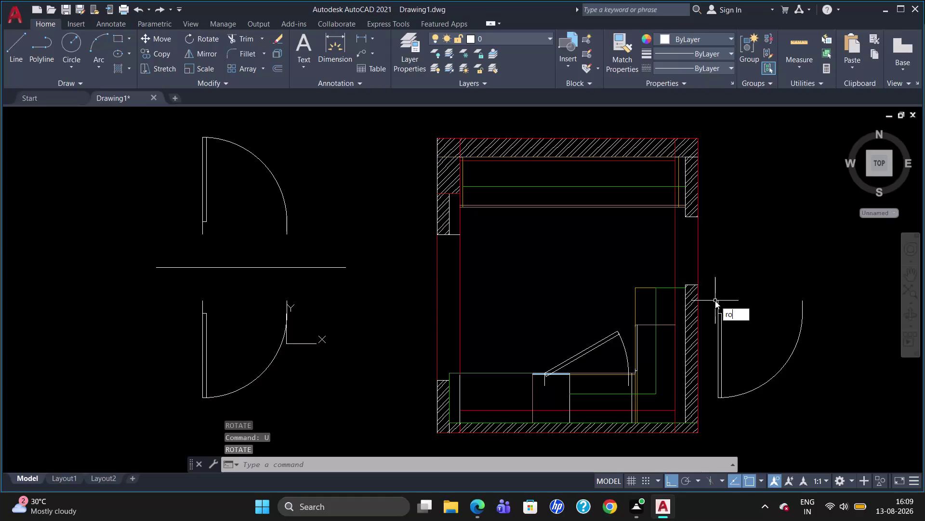
Rotate the door right of the room 90° about its hinge.
key(Return)
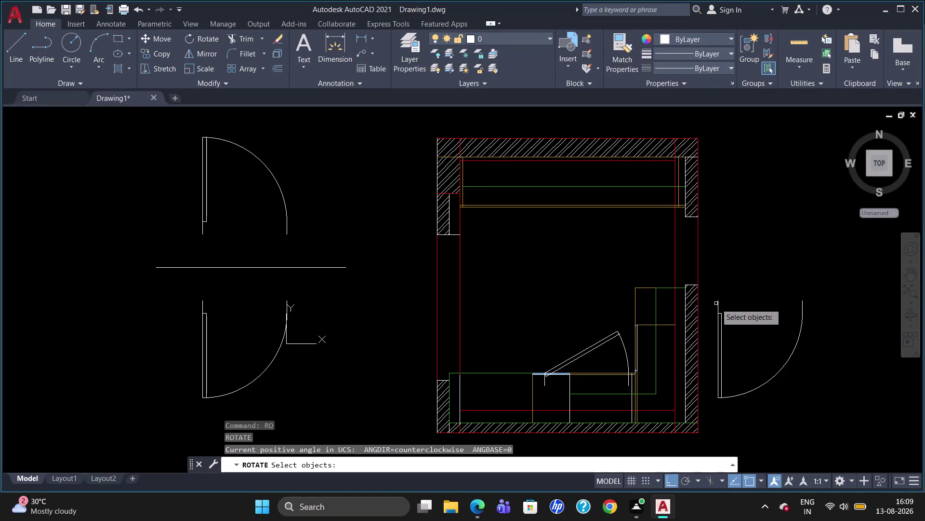
click(719, 310)
key(Return)
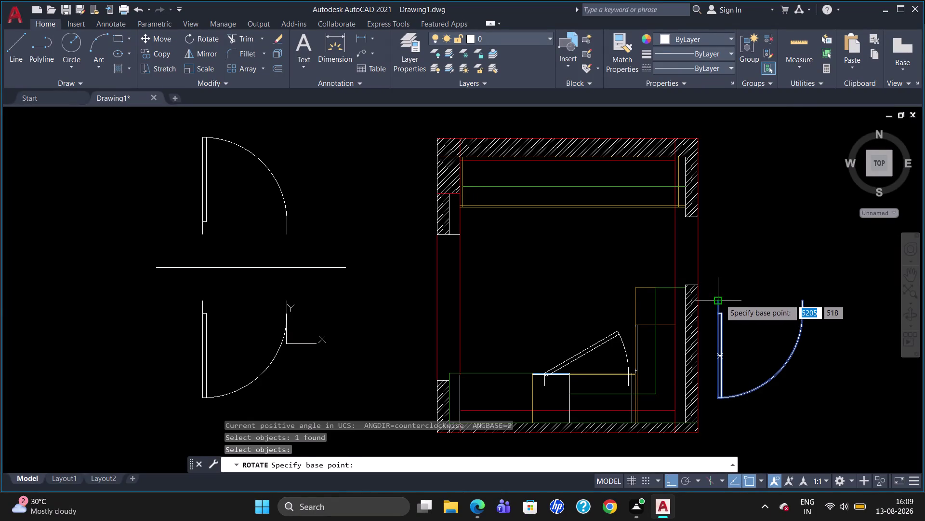
click(721, 298)
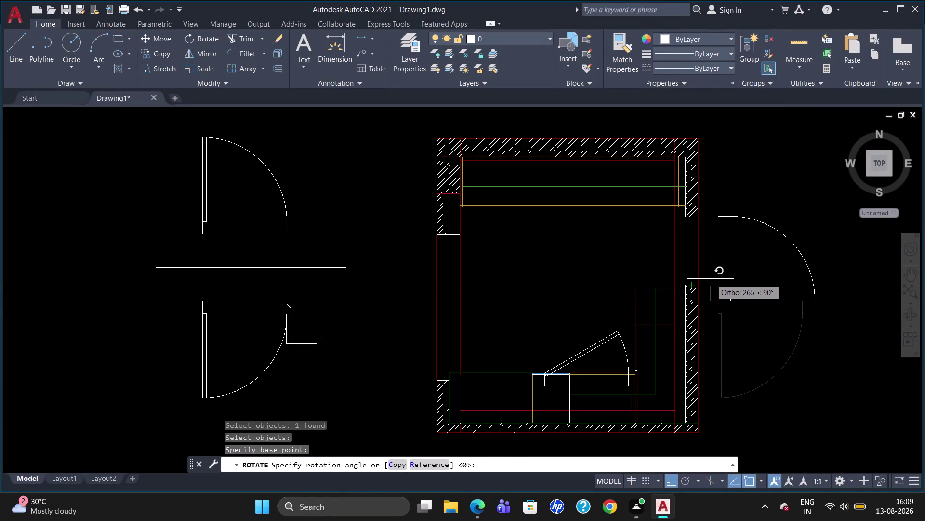
click(711, 279)
key(Escape)
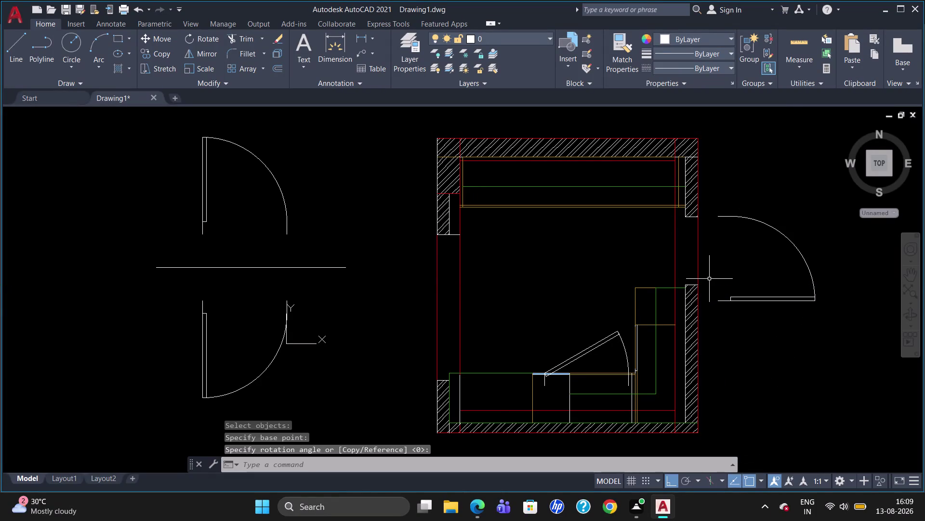
Move the rotated door from its hinge corner into the right wall opening.
key(m)
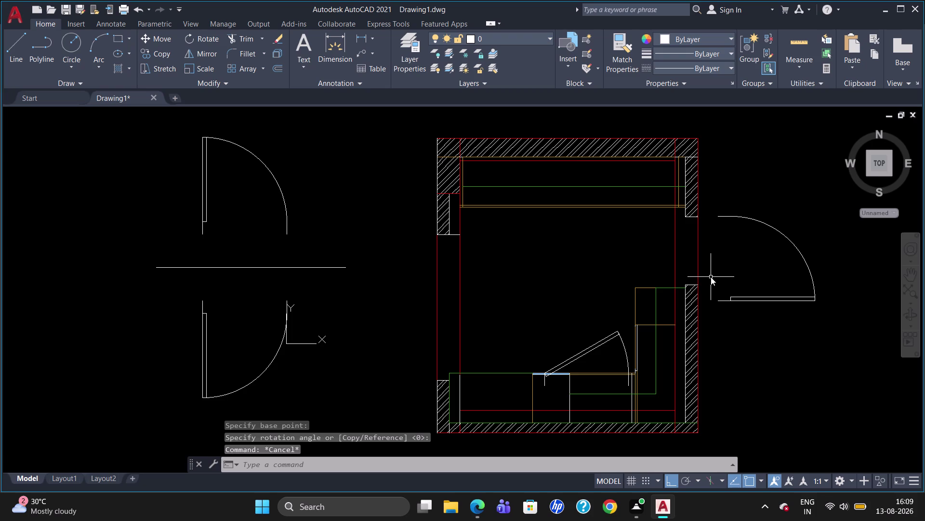
key(Return)
click(717, 216)
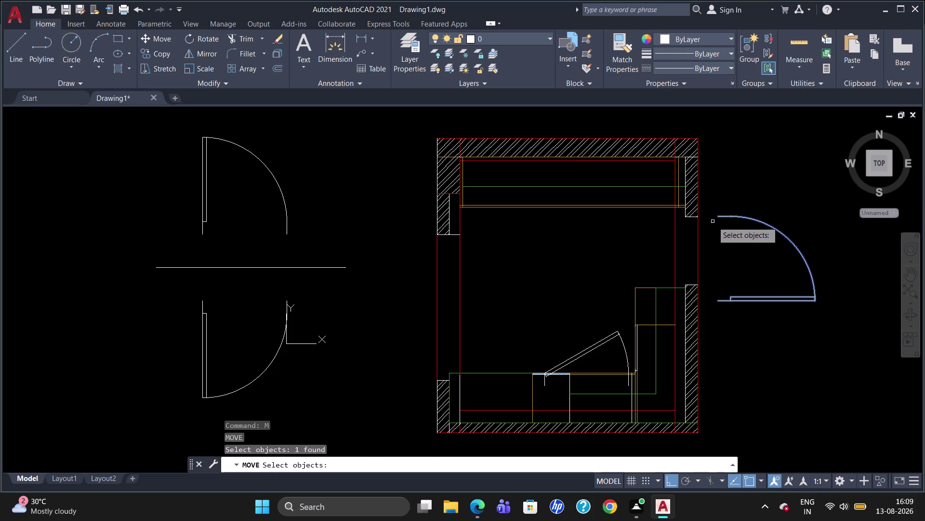
key(Return)
click(715, 217)
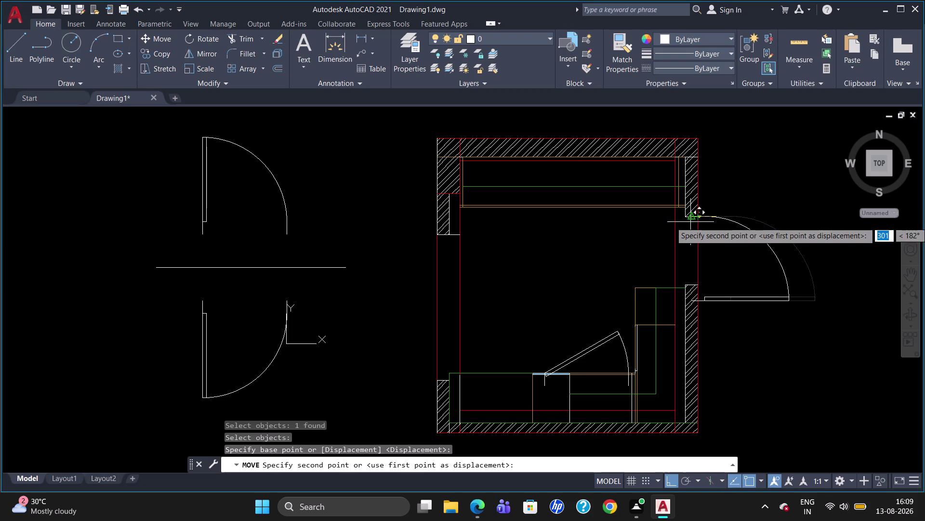
click(684, 219)
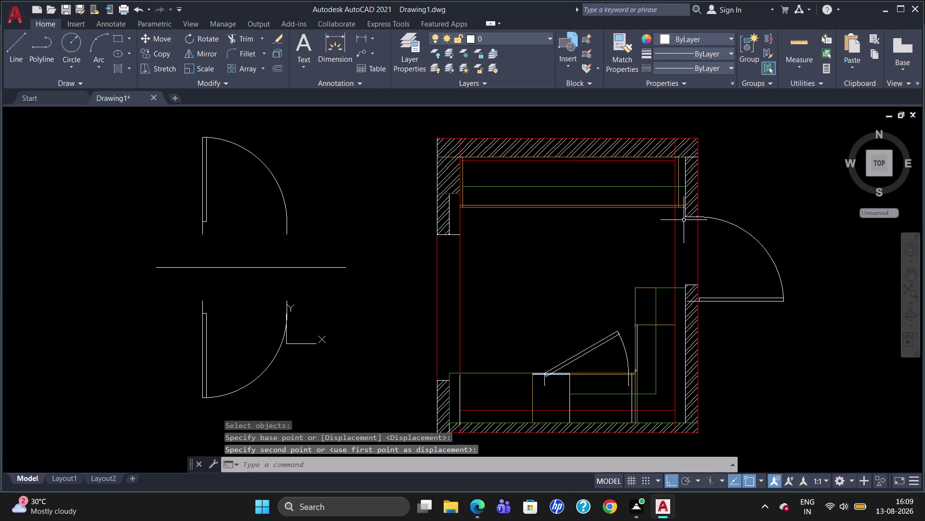
key(Escape)
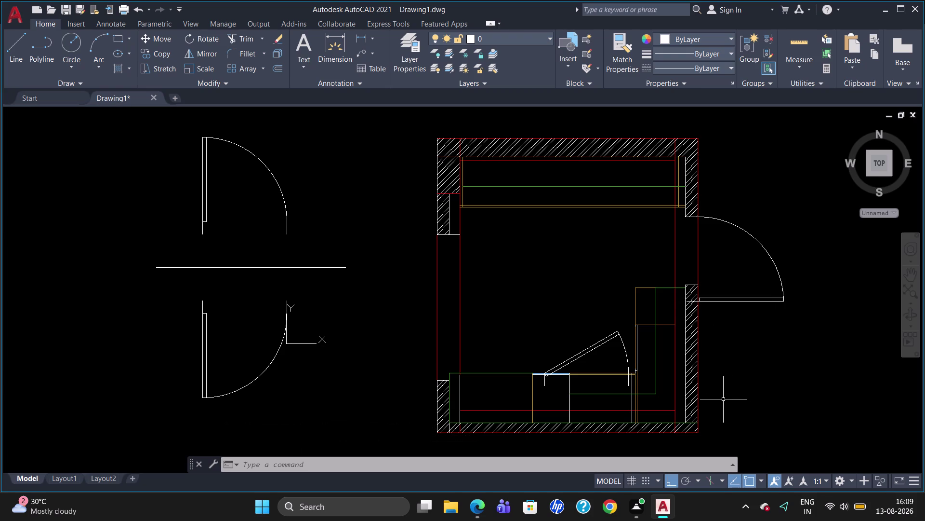
Cancel the mistyped '3' commands and toggle object snap in the status bar.
key(3)
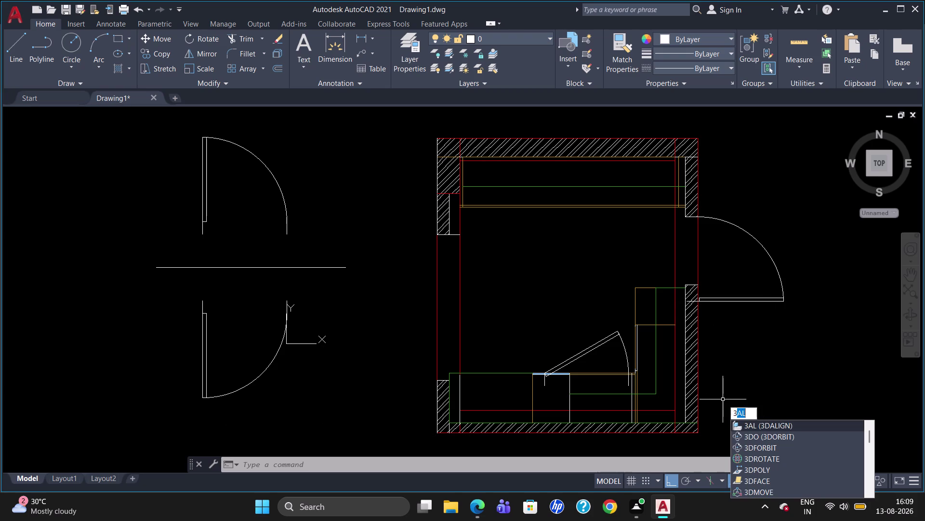
key(Escape)
key(3)
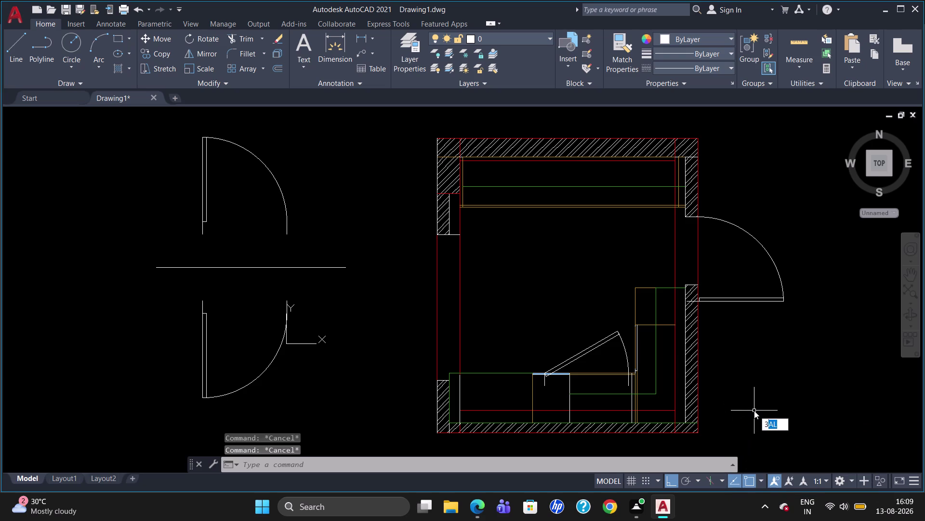
key(Escape)
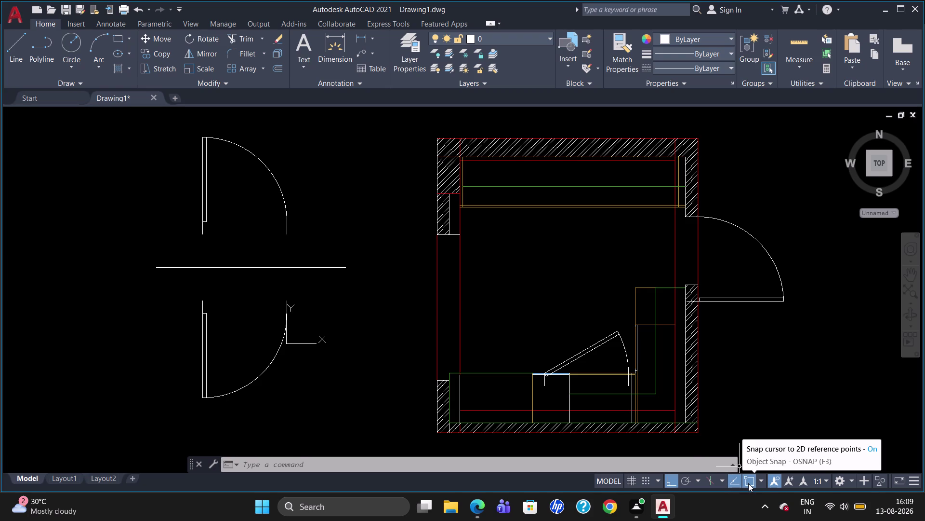
click(705, 300)
Grip-drag the door up and left so its edge meets the wall's inner edge.
drag(698, 301, 696, 290)
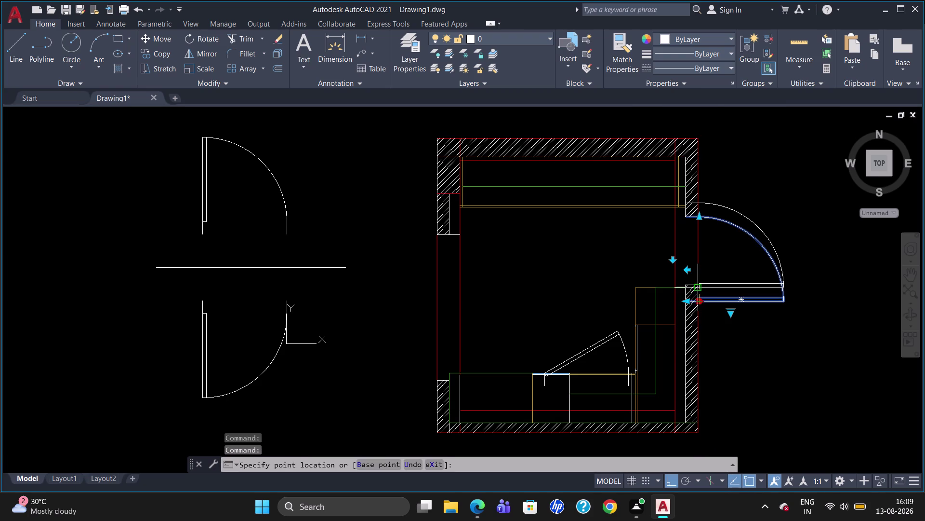
drag(696, 290, 687, 279)
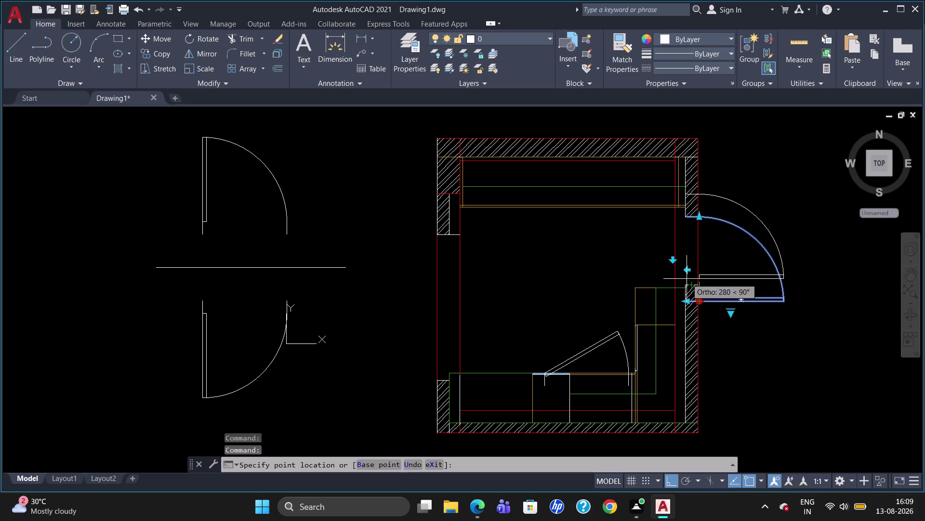
drag(687, 279, 683, 286)
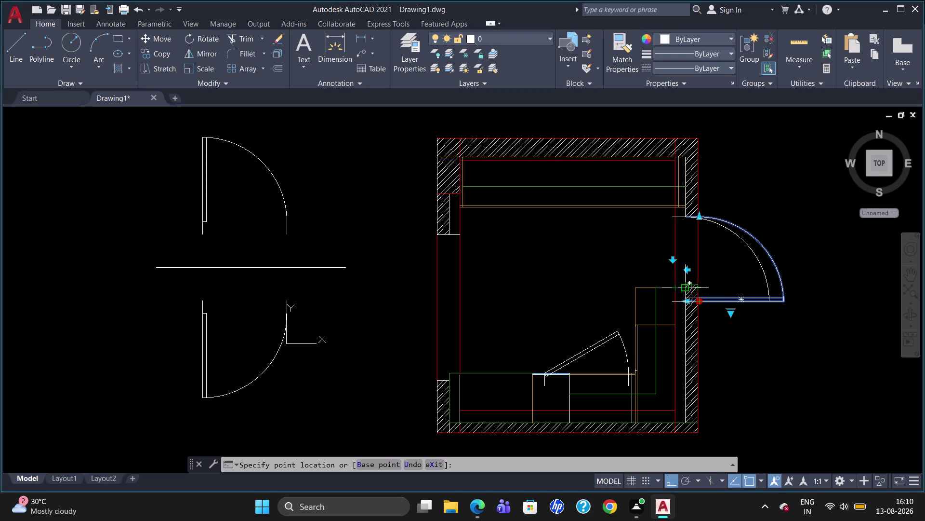
click(684, 282)
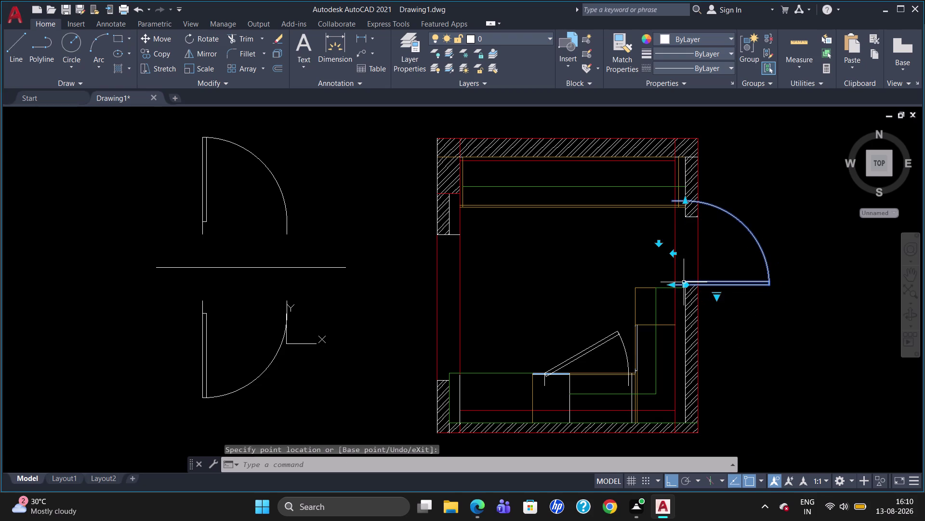
key(Escape)
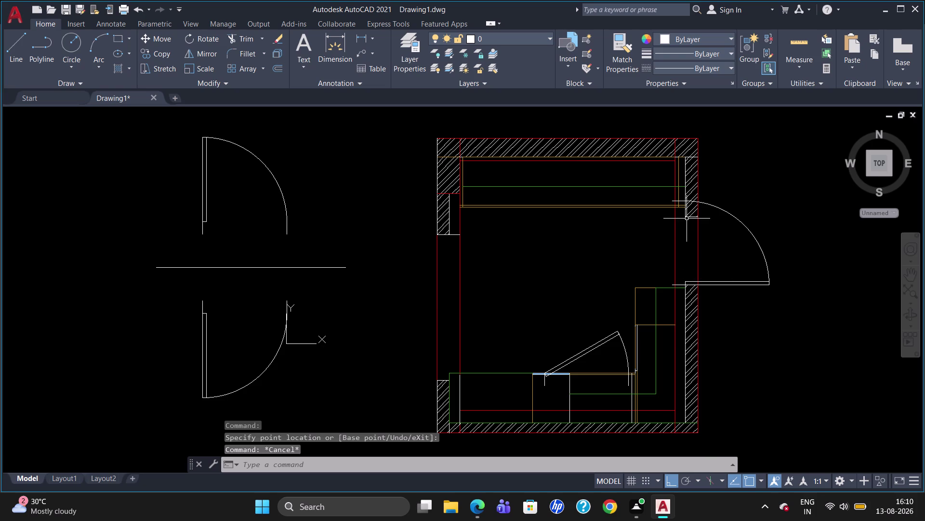
click(689, 200)
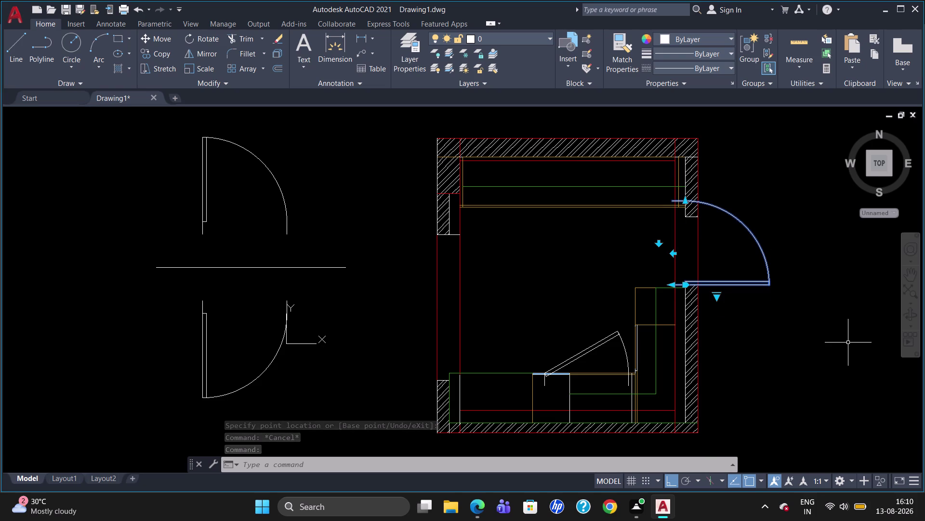
key(Escape)
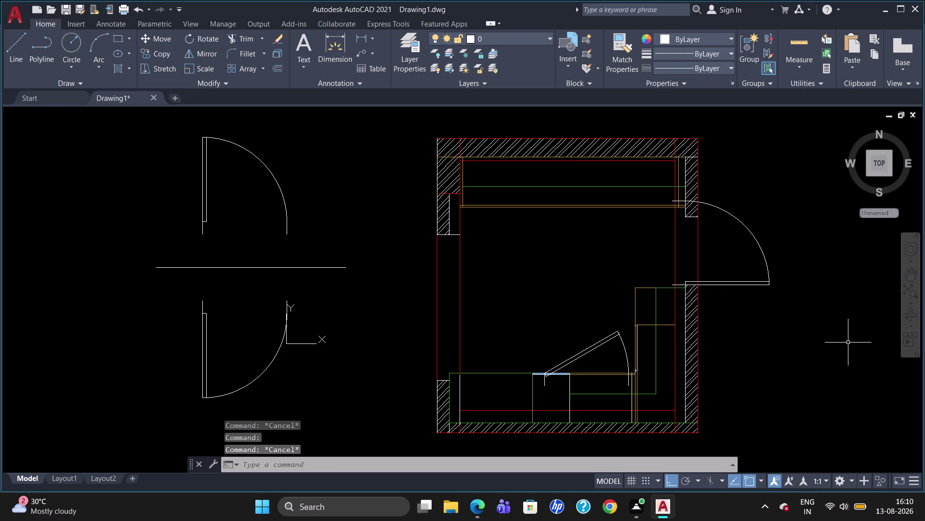
Move the right door back to the opening's lower edge.
key(m)
key(Return)
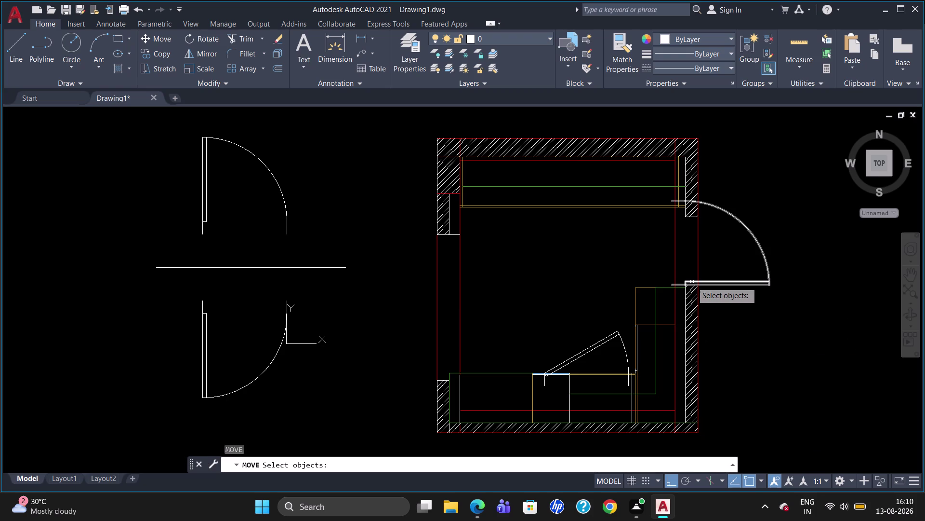
click(692, 281)
key(Return)
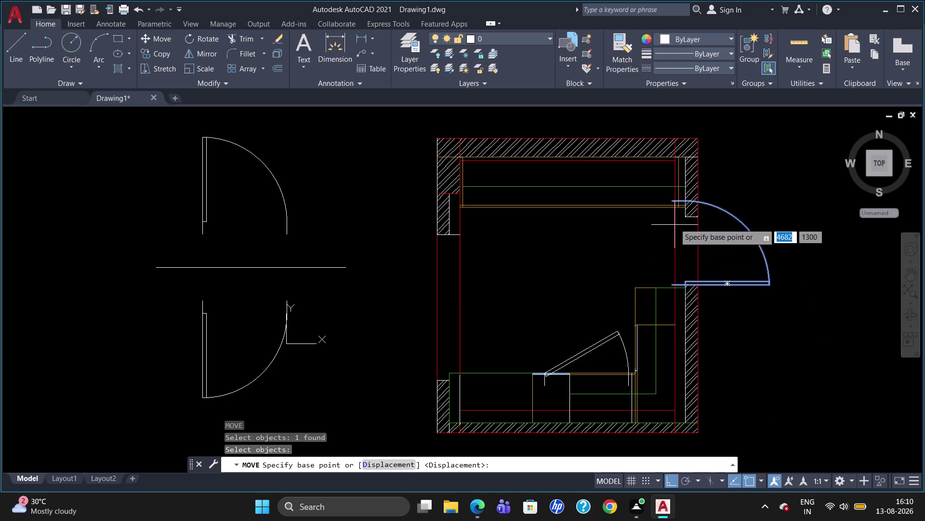
click(672, 203)
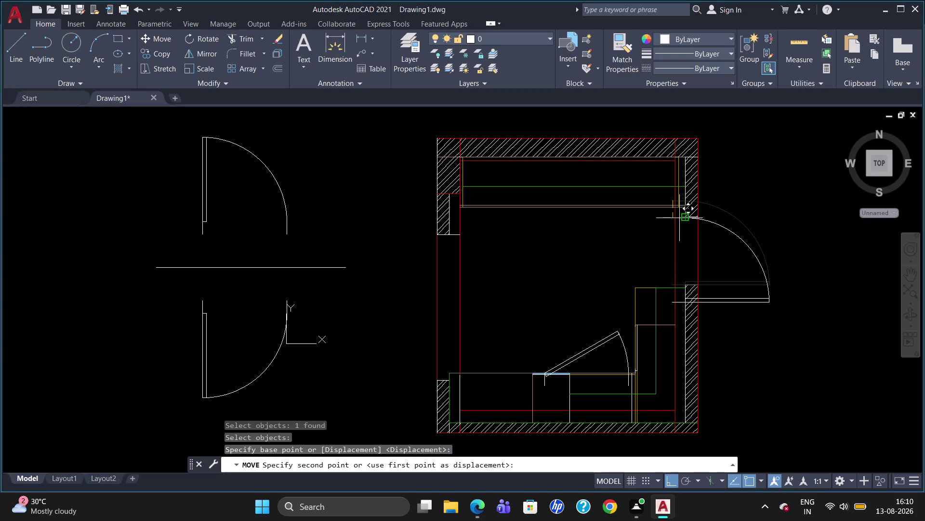
click(679, 218)
key(Escape)
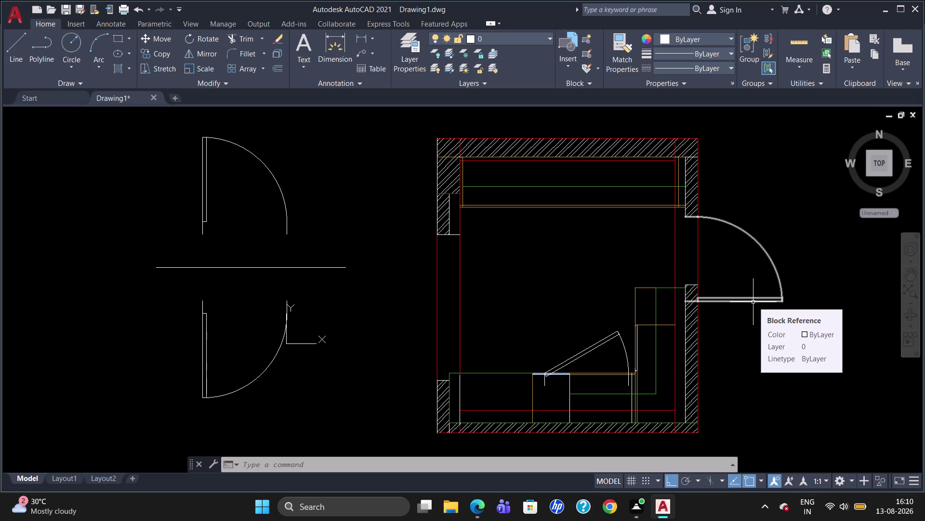
Scale the right door from its hinge by a factor of 820.
text(sc)
key(Return)
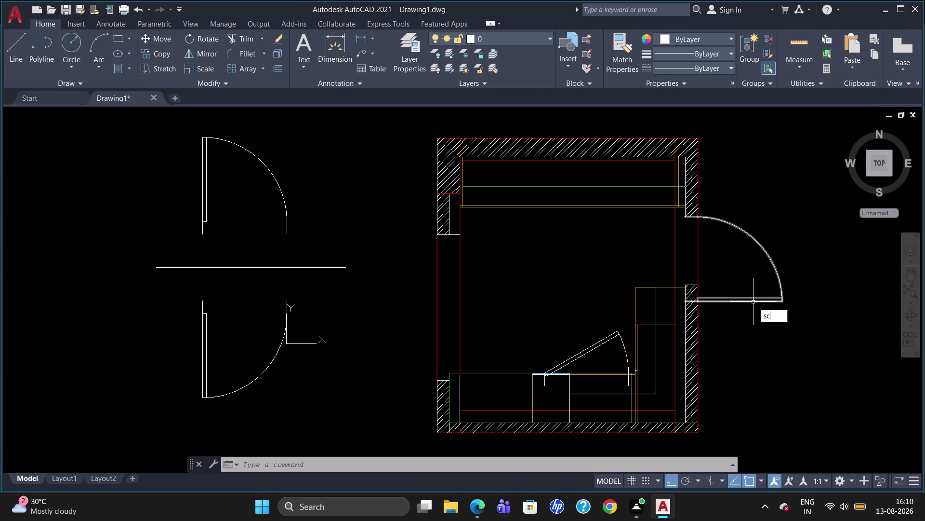
click(752, 300)
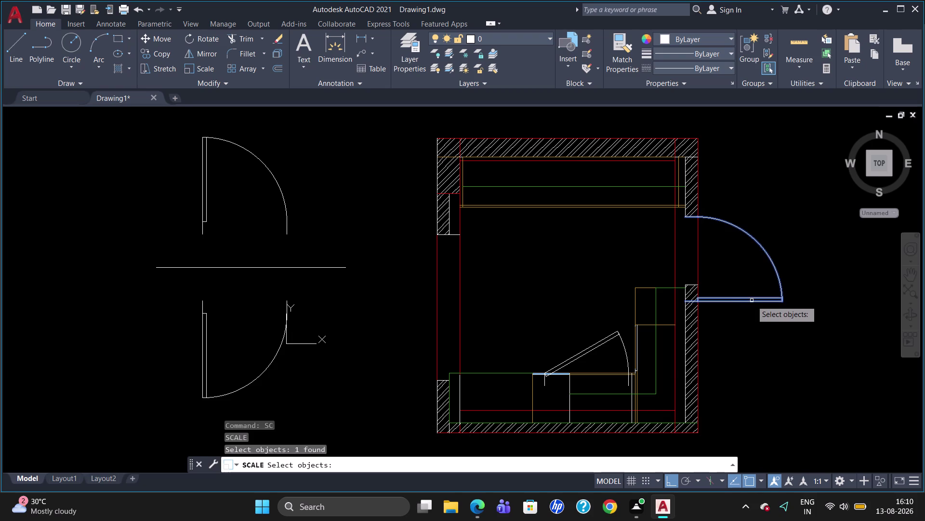
key(Return)
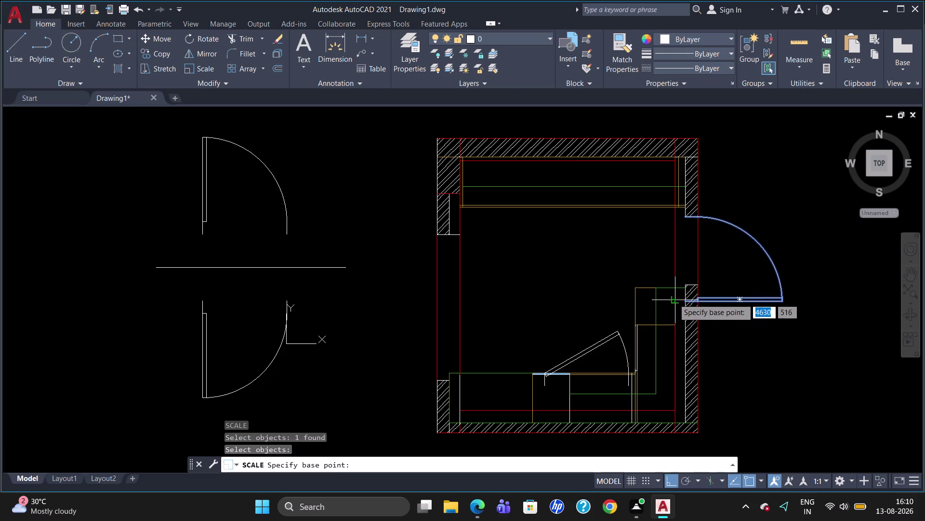
click(685, 301)
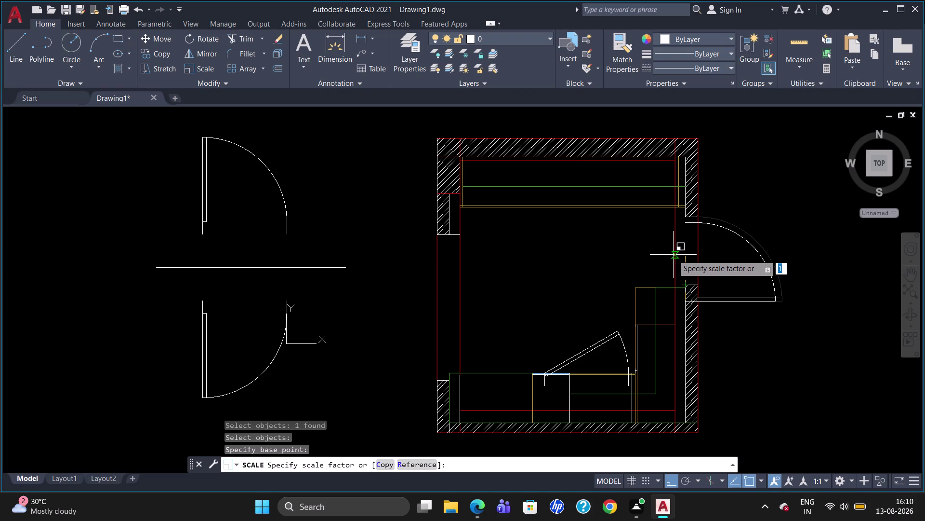
text(83)
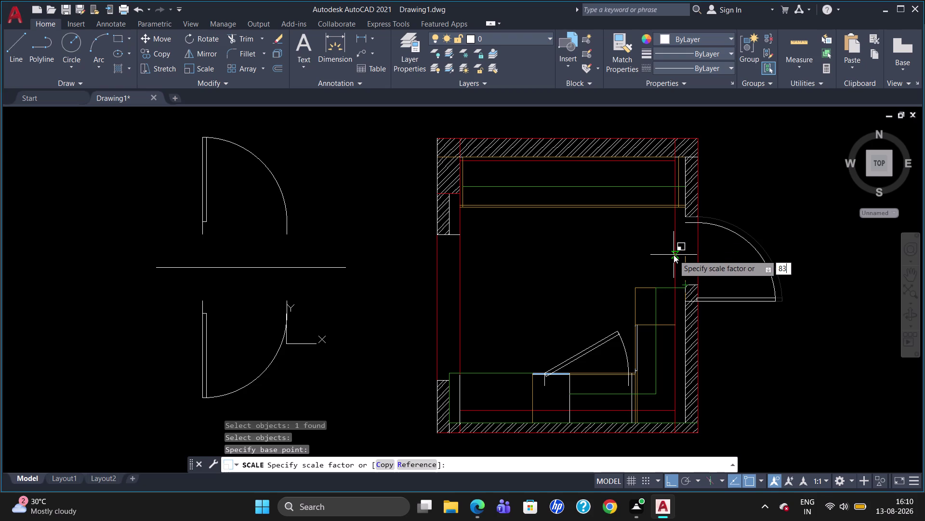
key(BackSpace)
text(20)
key(Return)
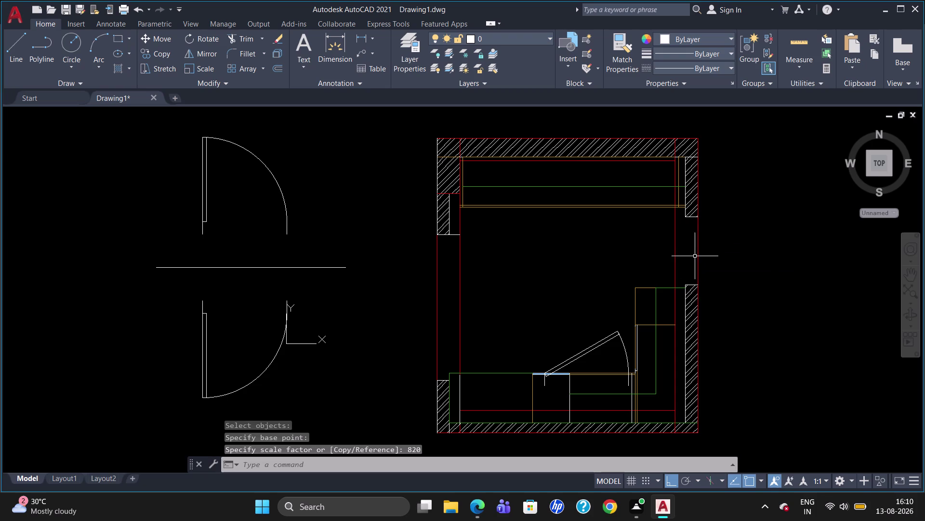
scroll(down, 3)
scroll(up, 3)
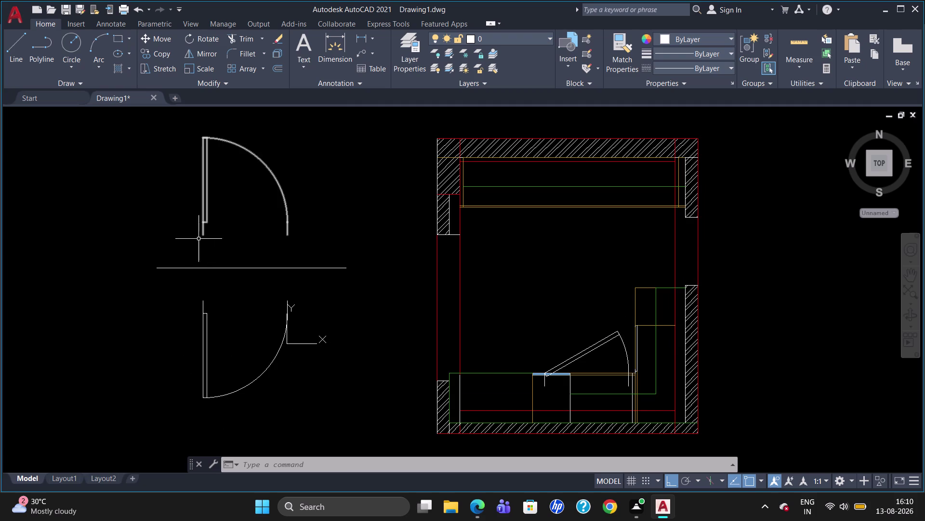
Copy the lower door block to a spot right of the room.
click(204, 327)
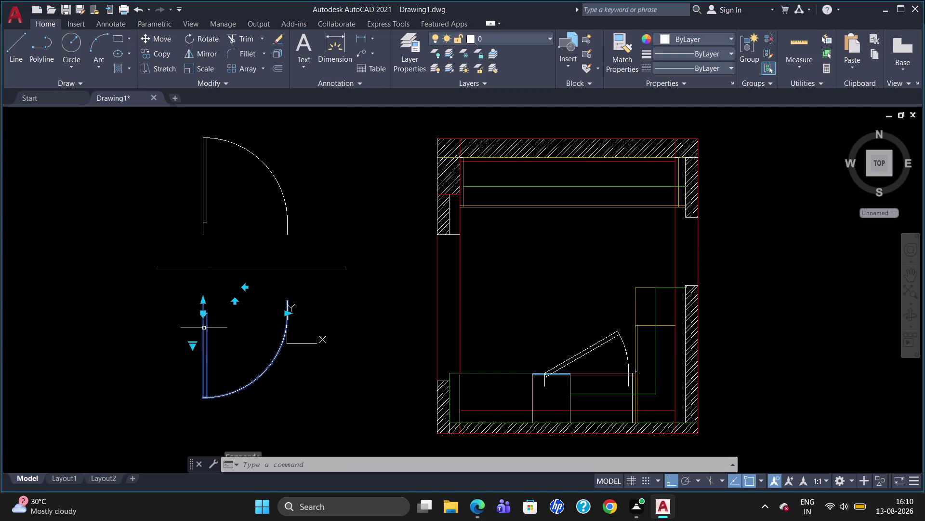
text(co)
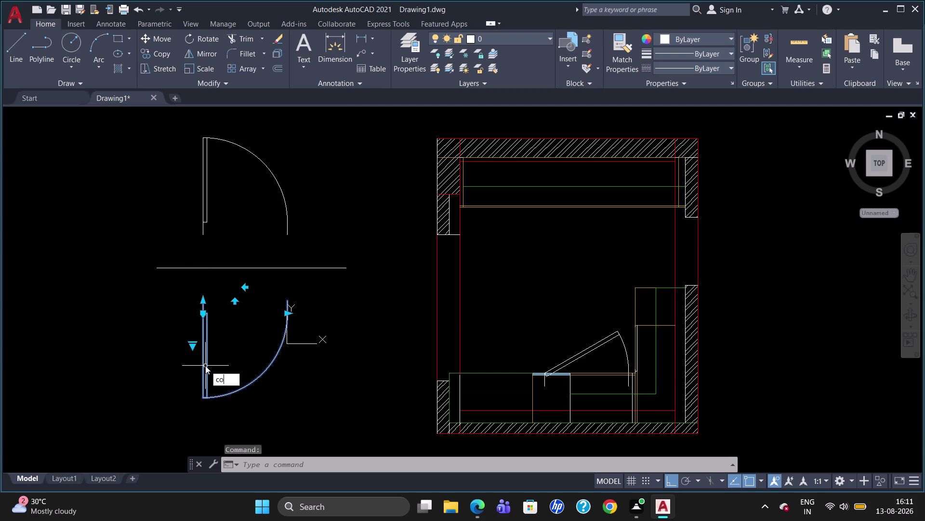
key(Return)
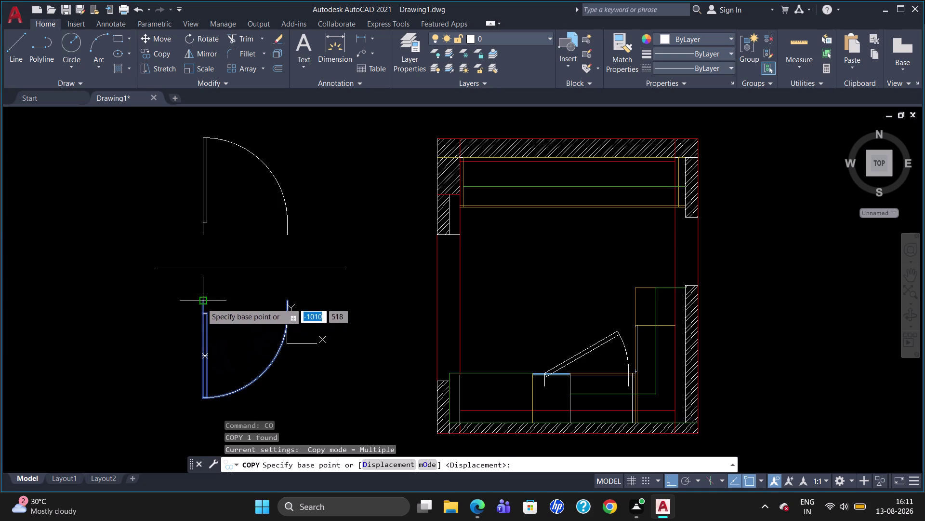
click(202, 303)
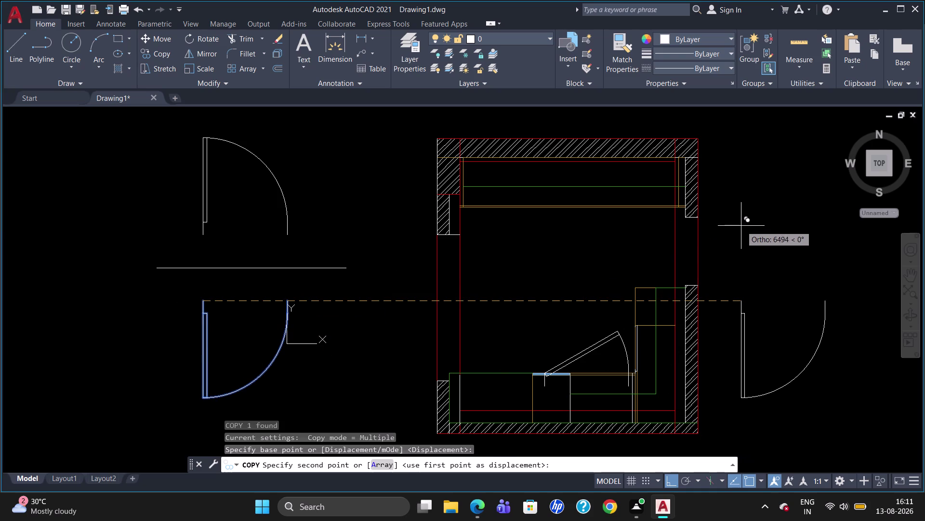
click(743, 226)
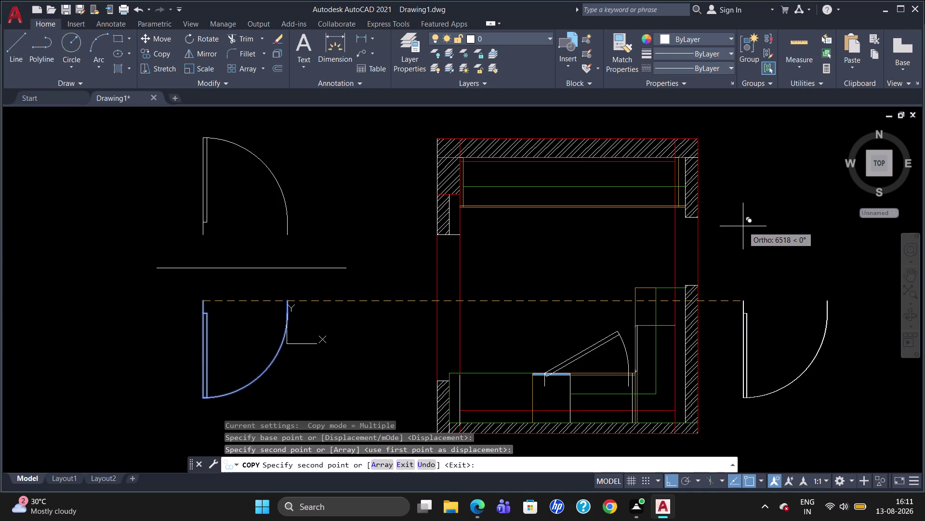
key(Escape)
Delete the angled door inside the room.
click(592, 348)
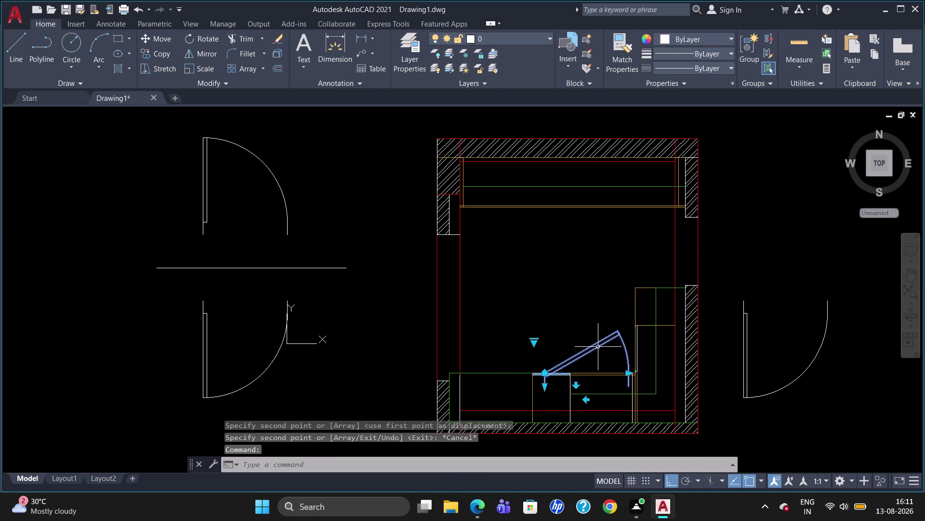
key(Delete)
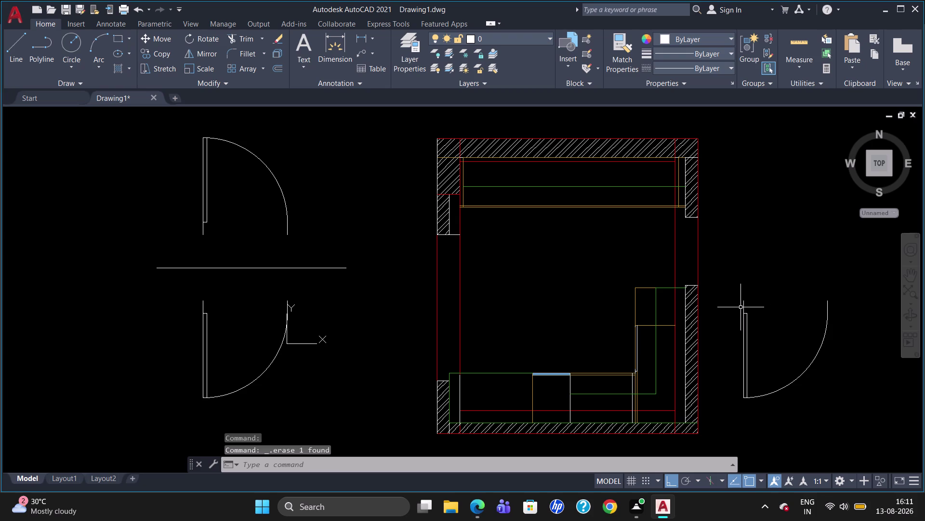
key(r)
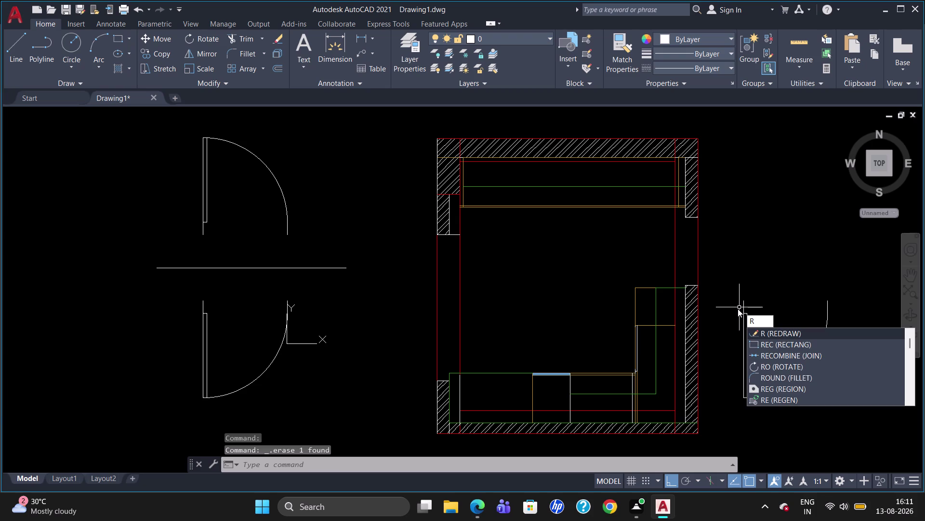
scroll(up, 3)
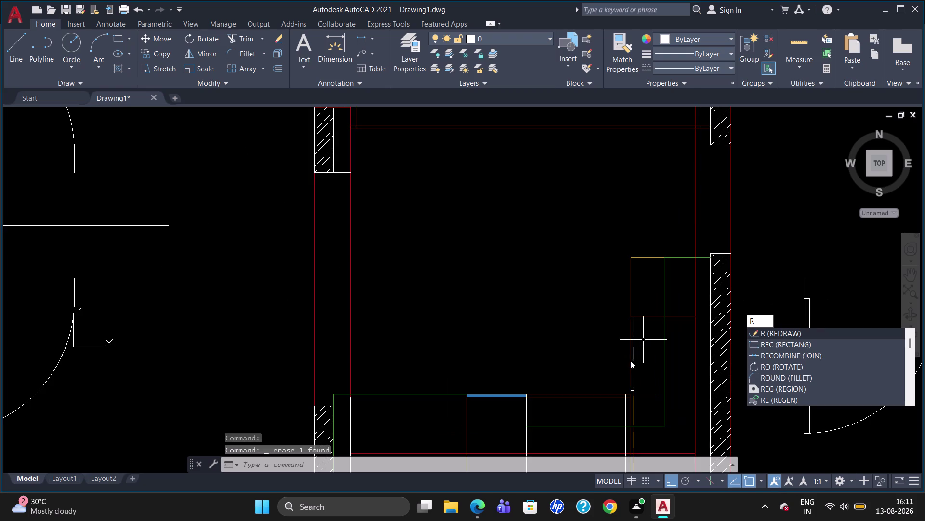
scroll(up, 3)
scroll(down, 3)
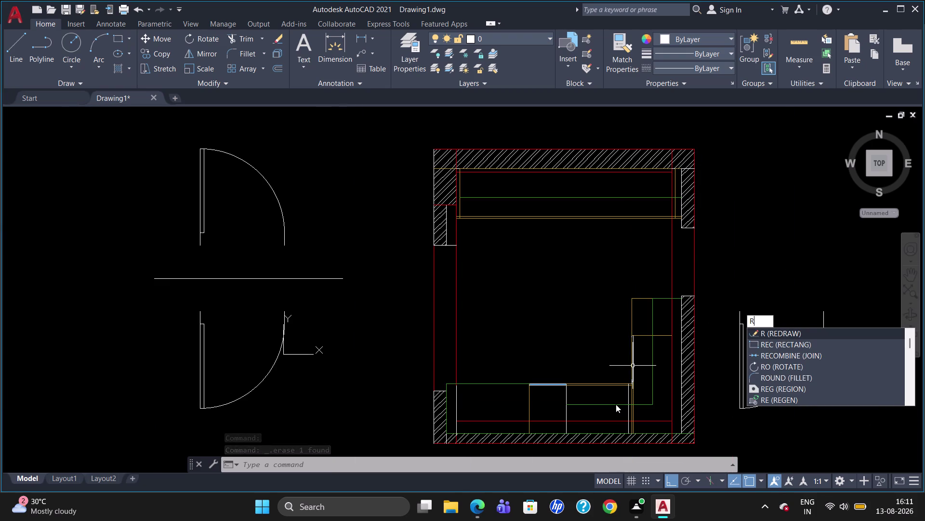
key(Escape)
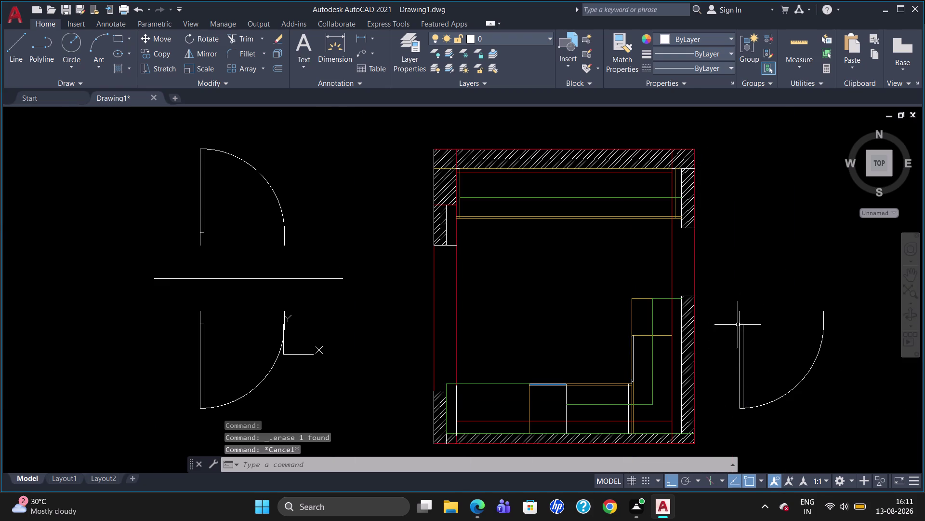
Rotate the copied door on the right 90° about its hinge.
text(ro)
key(Return)
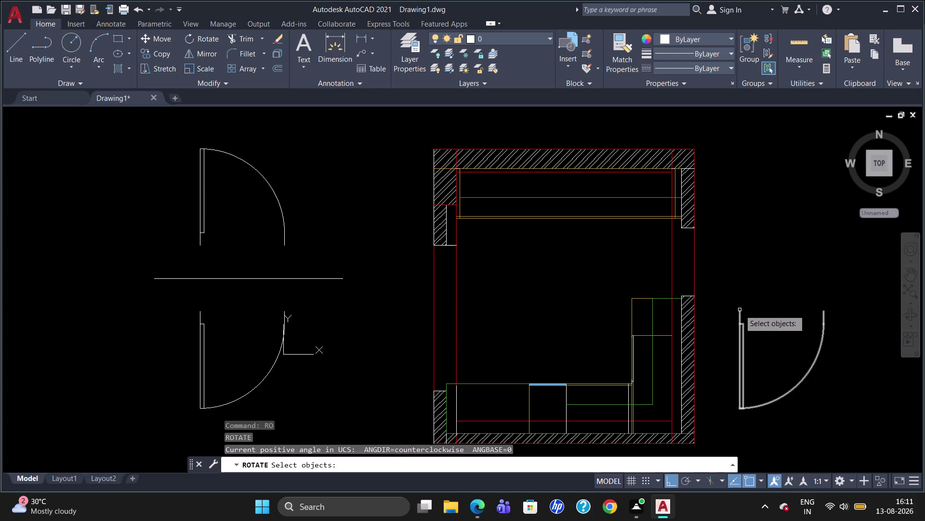
click(741, 309)
click(740, 323)
key(Return)
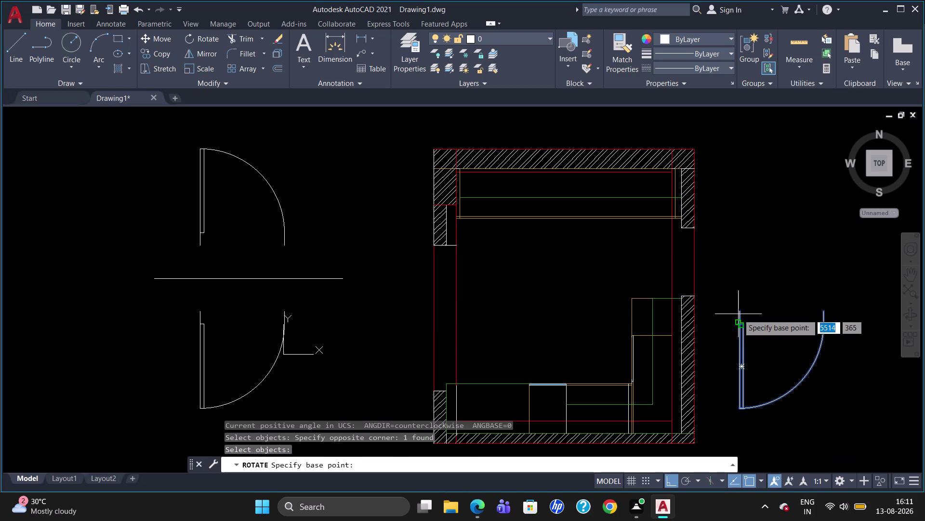
click(739, 308)
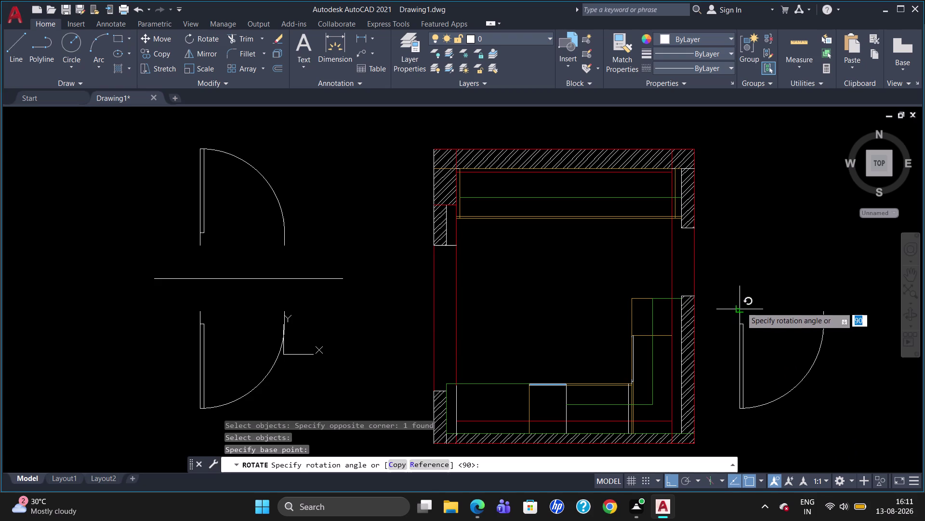
click(740, 303)
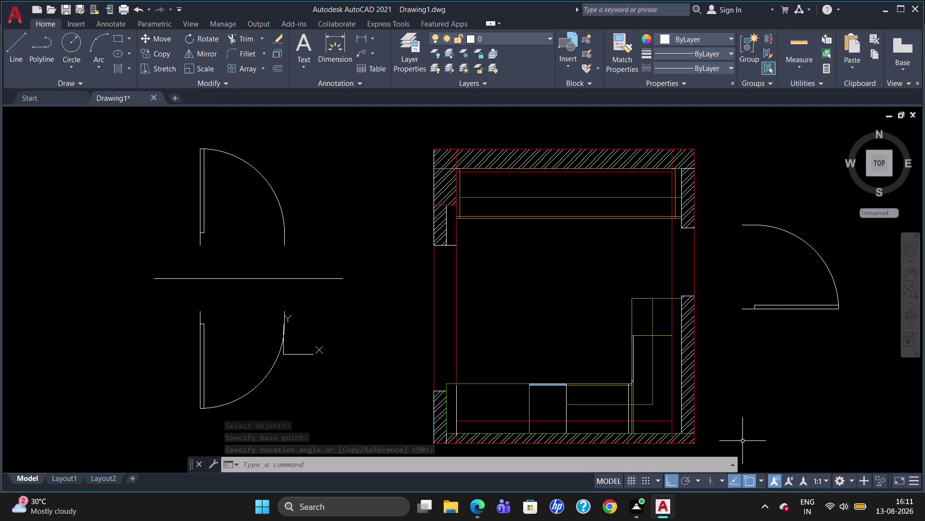
scroll(up, 3)
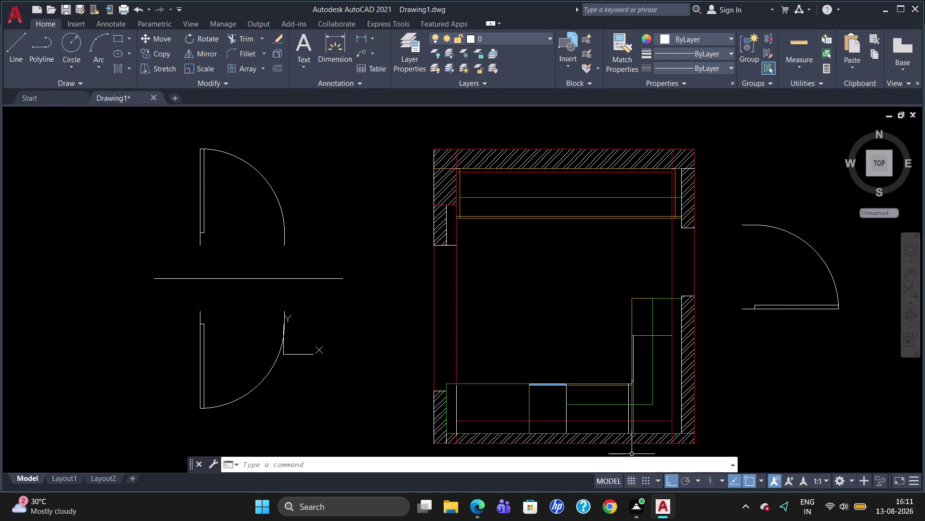
scroll(up, 3)
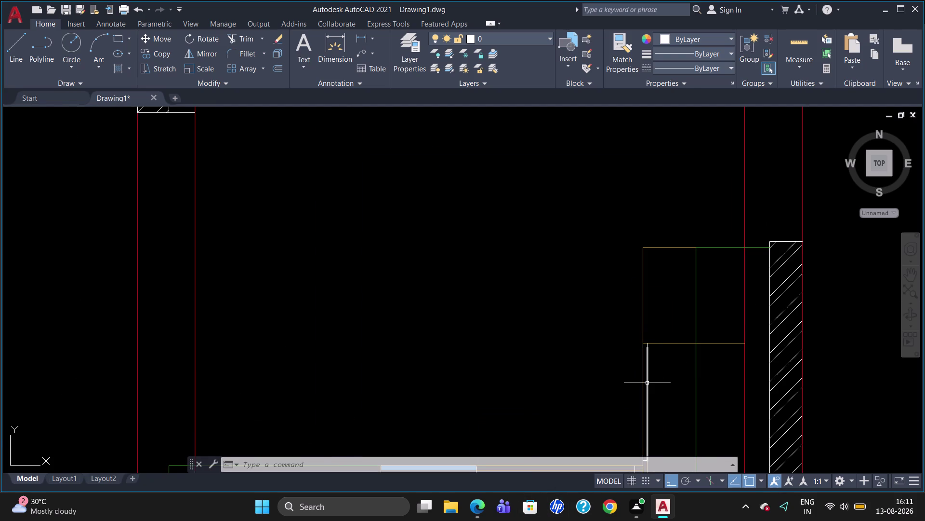
Put the two vertical lines beside the sofa on Layer2.
click(648, 382)
scroll(up, 3)
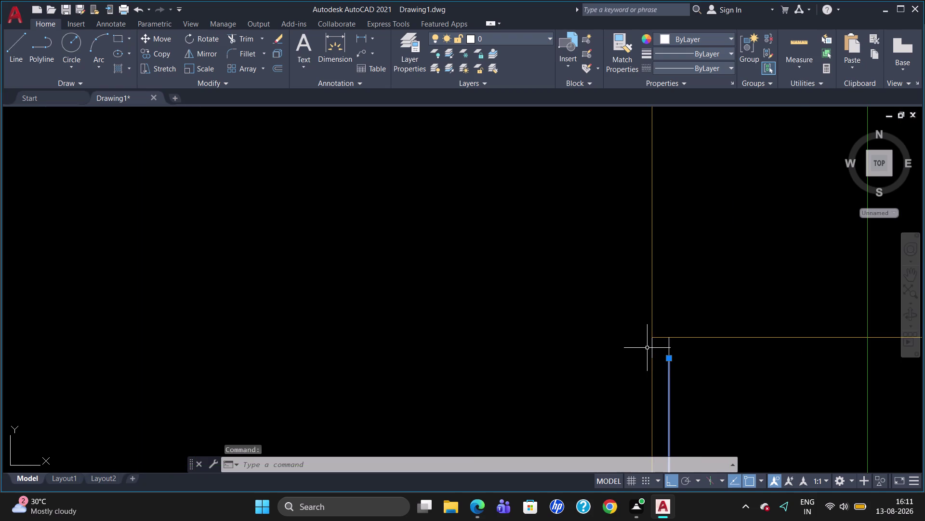
click(652, 346)
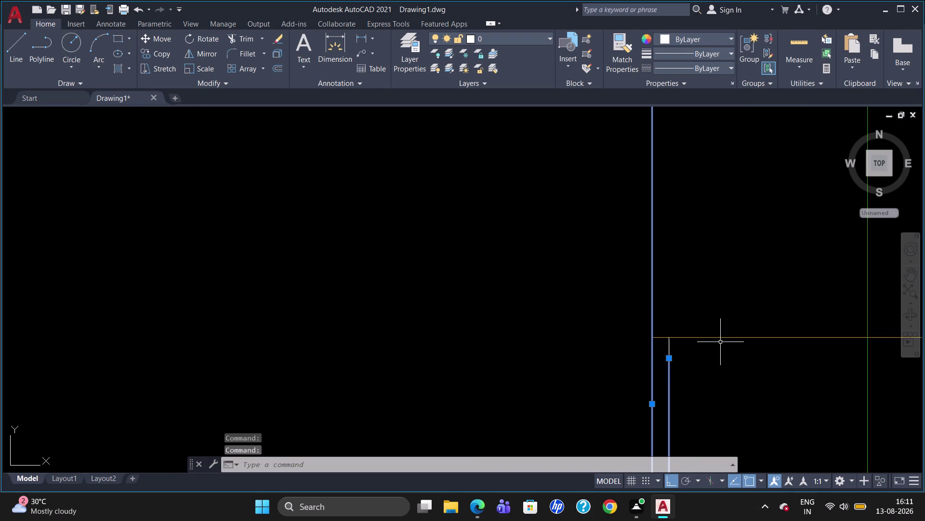
scroll(down, 3)
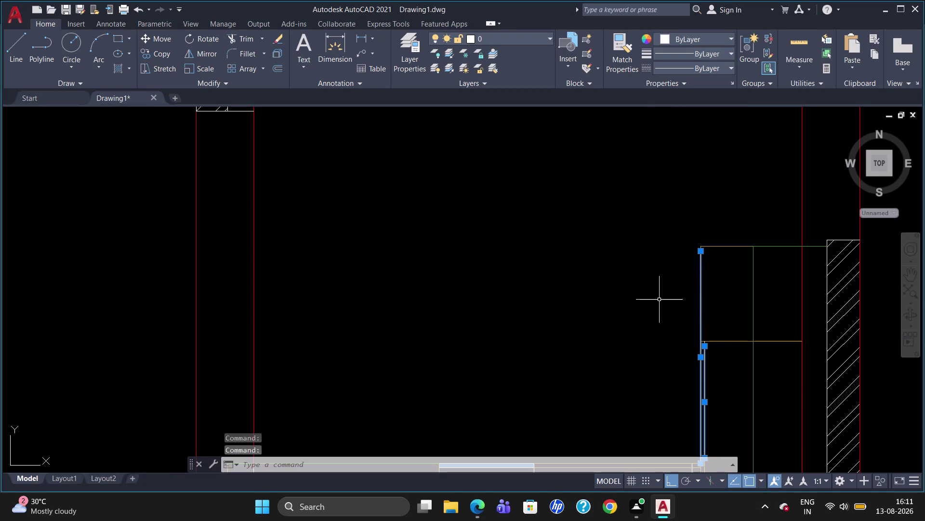
click(507, 37)
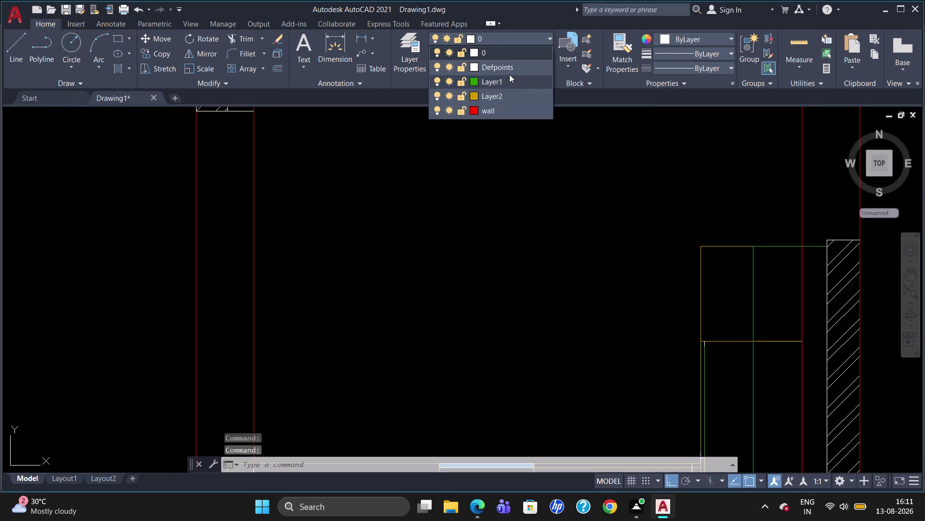
click(506, 97)
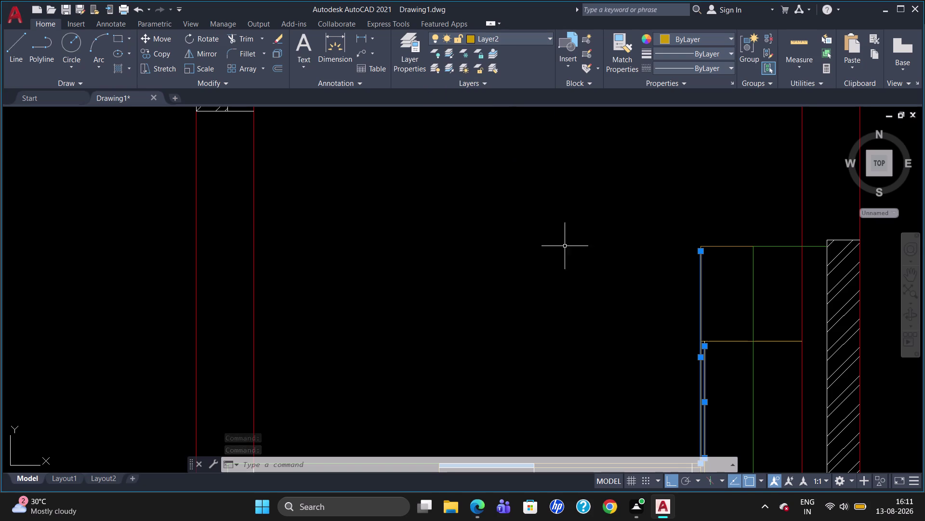
key(Escape)
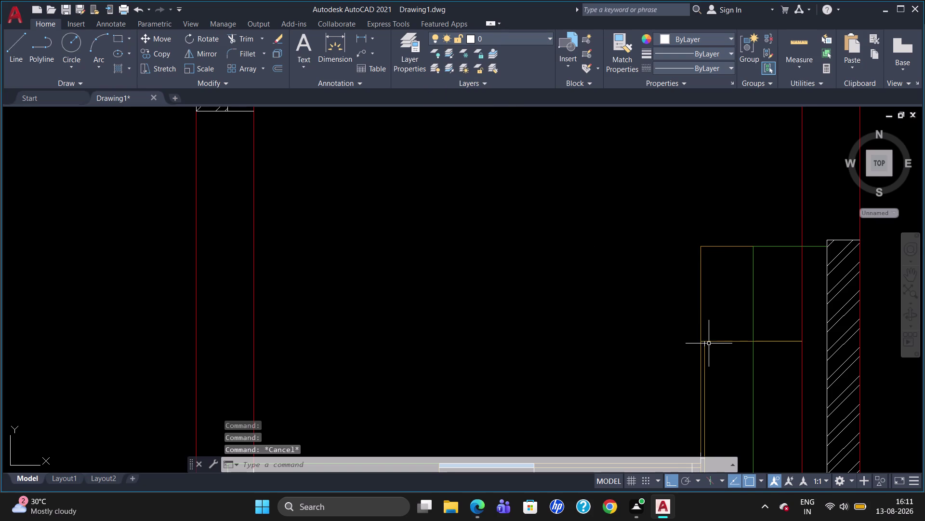
Assign the short line near the sofa corner to Layer2.
click(705, 344)
click(515, 36)
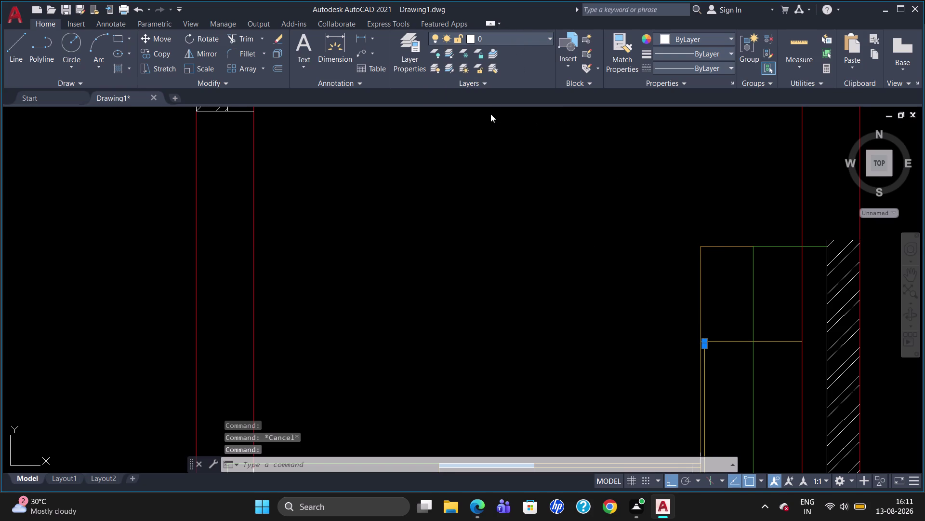
click(491, 96)
key(Escape)
scroll(down, 3)
key(Escape)
scroll(up, 3)
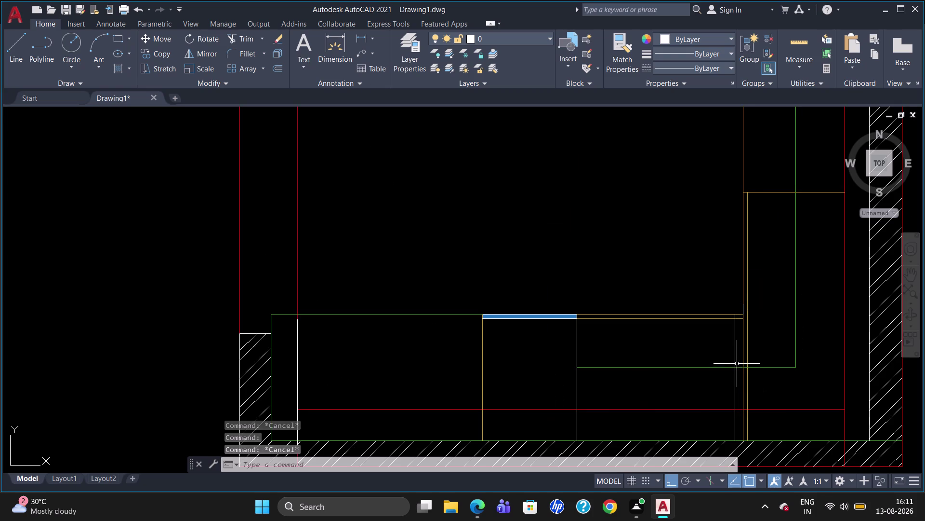
scroll(up, 3)
Move another vertical line and the corner lines onto Layer2.
click(733, 333)
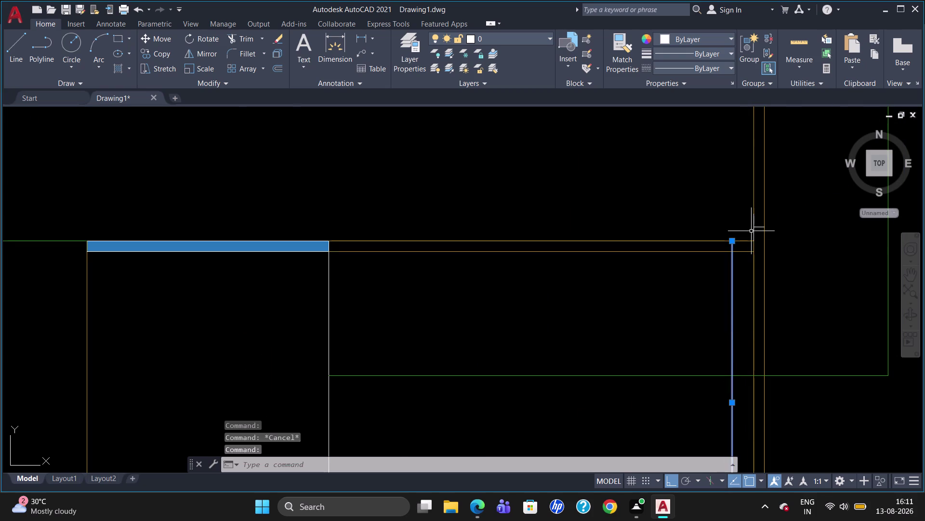
click(754, 226)
scroll(up, 3)
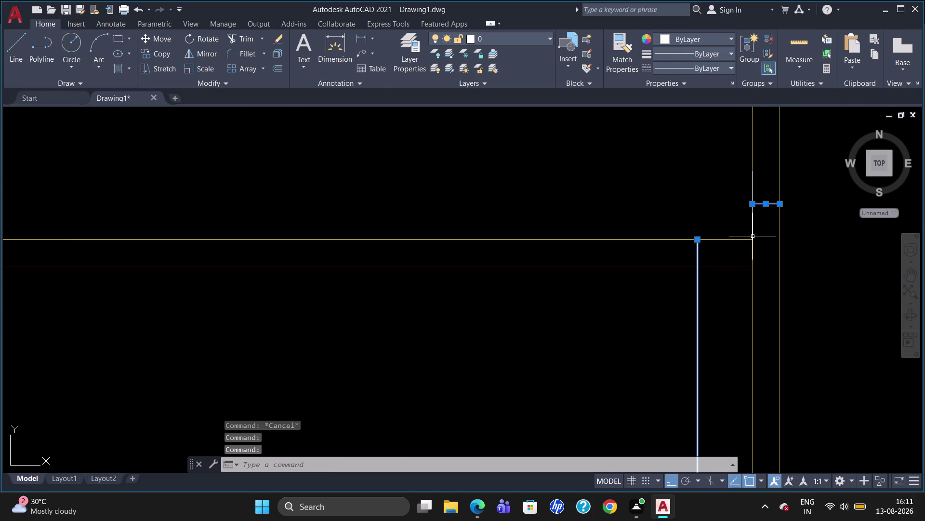
click(754, 221)
click(512, 42)
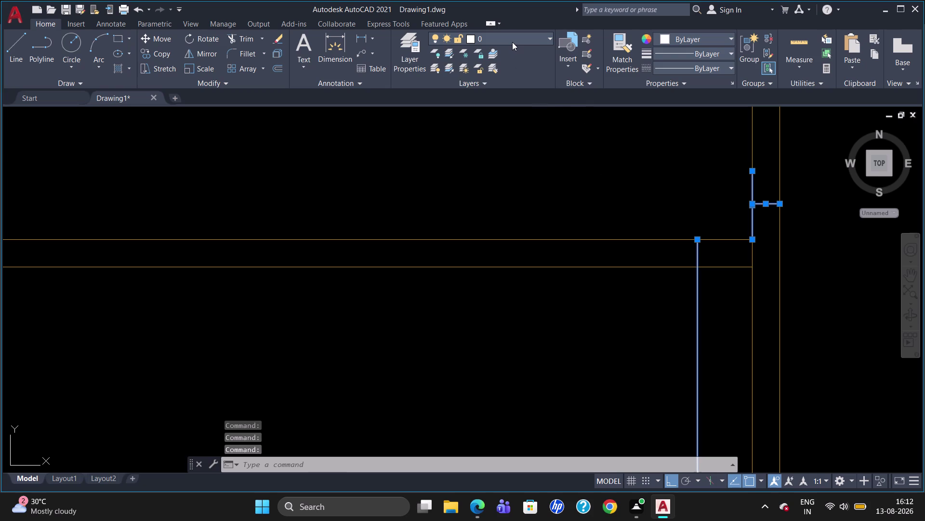
click(499, 94)
scroll(down, 3)
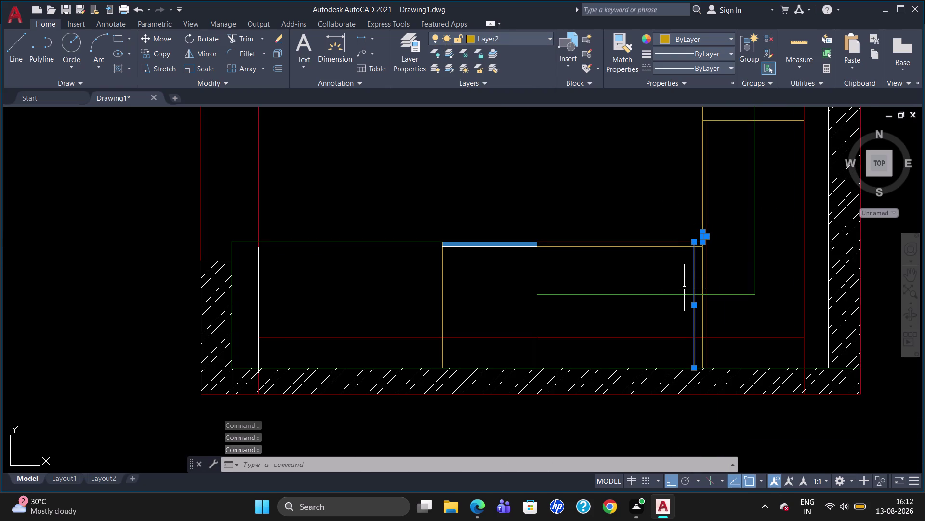
key(Escape)
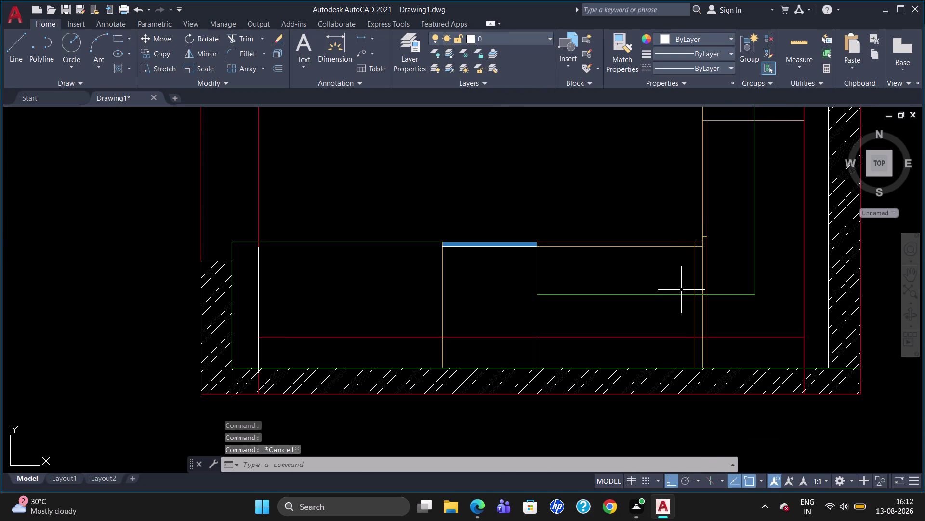
Zoom out to show the whole room and the door blocks around it.
scroll(down, 3)
scroll(down, 3)
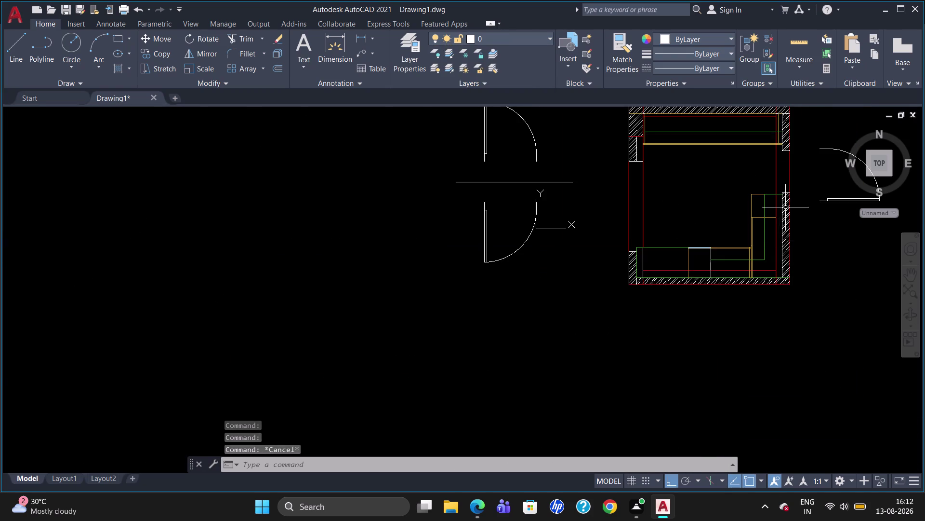
scroll(up, 3)
scroll(down, 3)
scroll(up, 3)
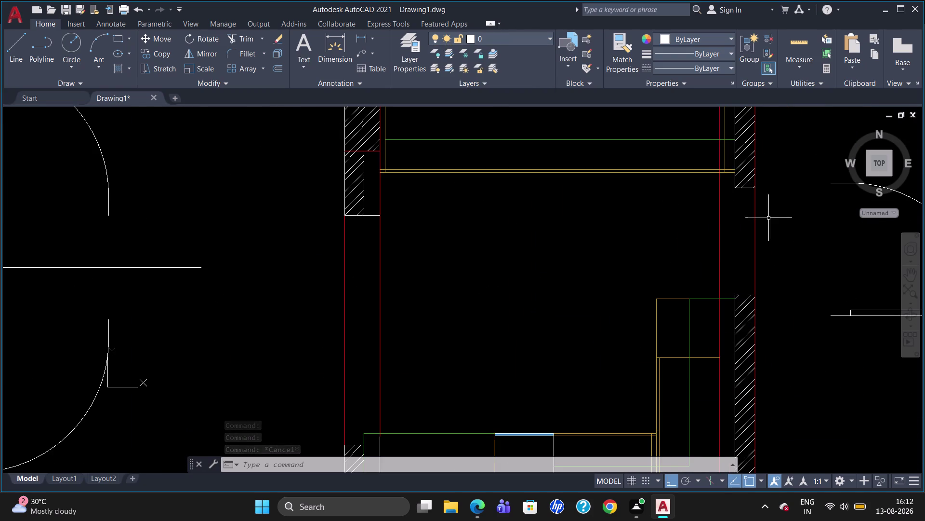
scroll(down, 3)
scroll(up, 3)
scroll(down, 3)
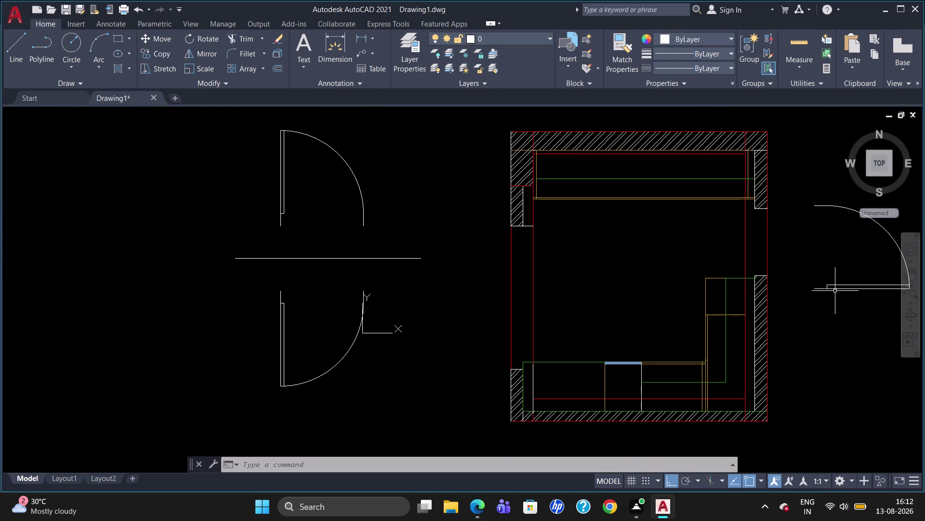
Start scaling the door right of the room, then cancel.
text(sc)
key(Return)
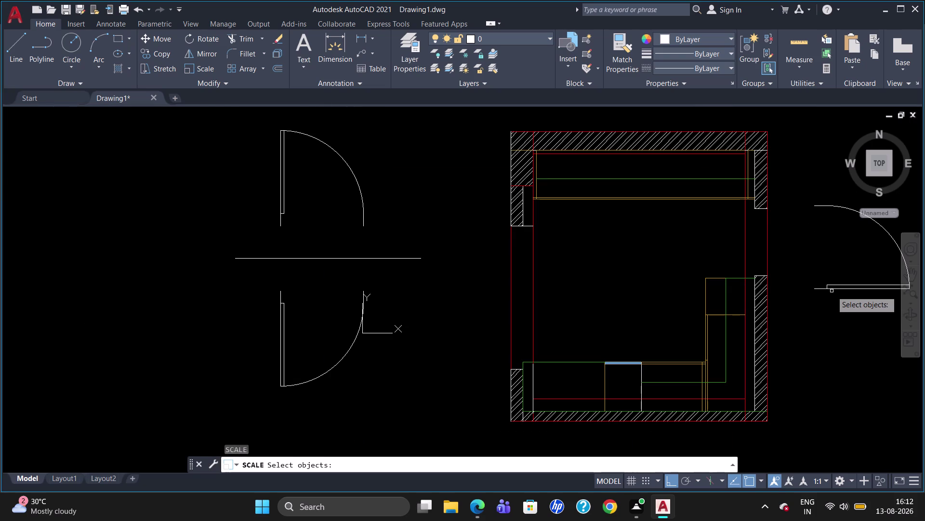
click(833, 287)
key(Return)
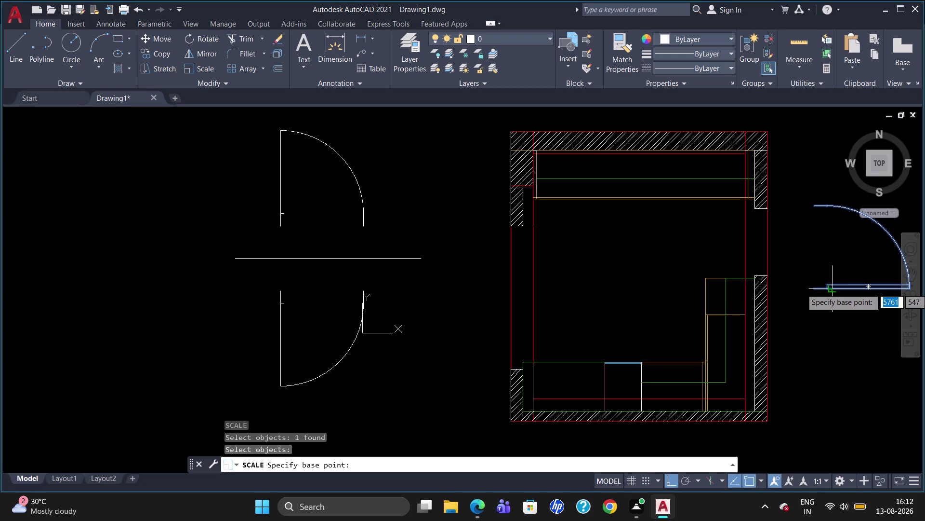
click(815, 288)
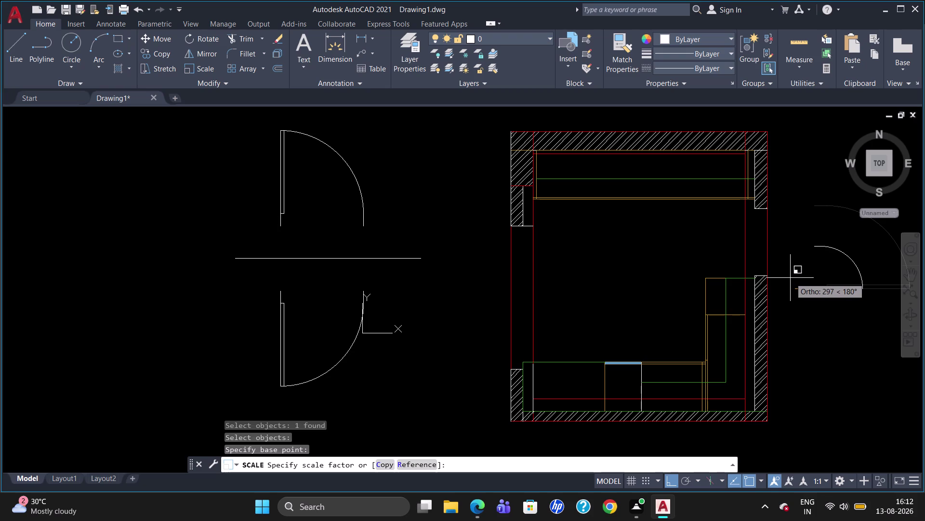
key(Escape)
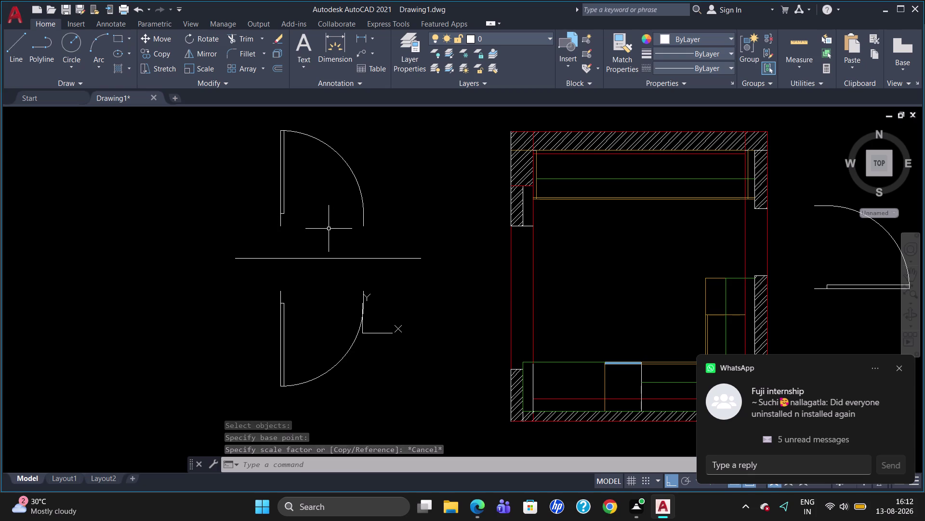
Scale the lower door left of the room by a factor of 820.
click(281, 315)
text(sc)
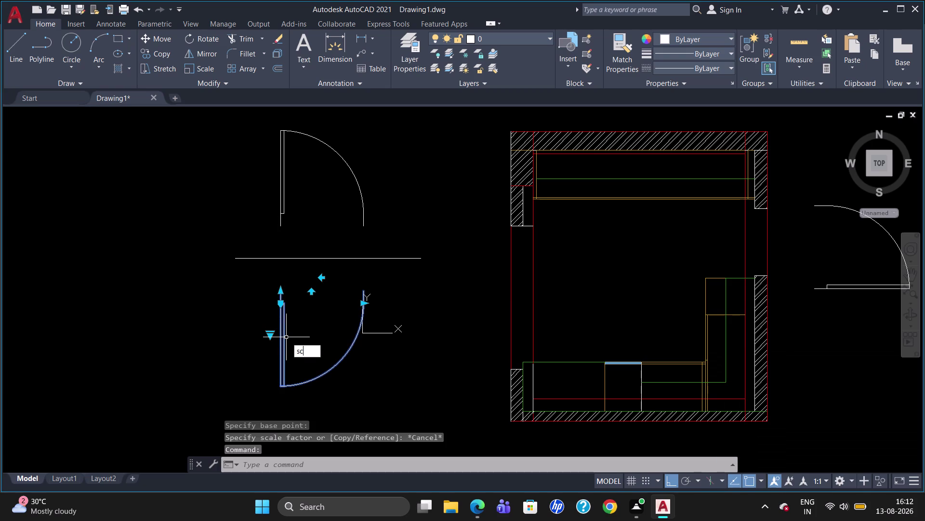
key(Return)
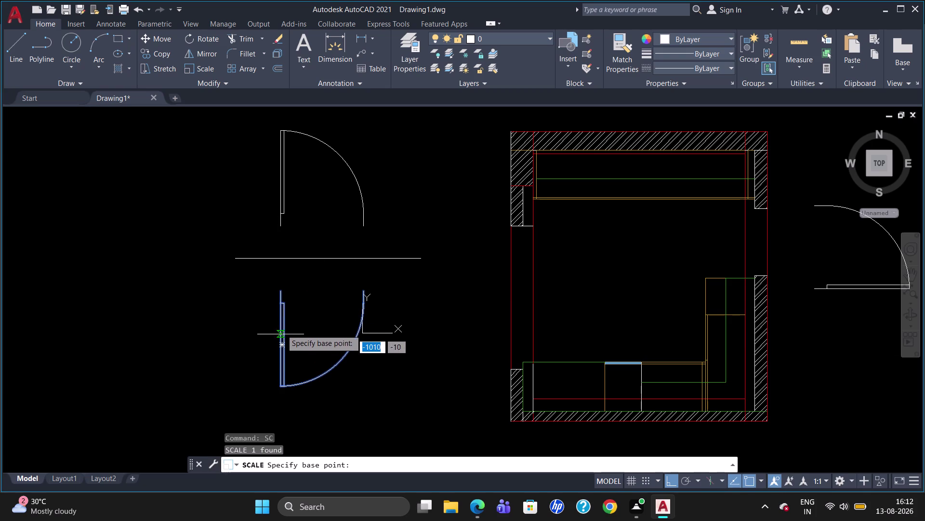
click(280, 291)
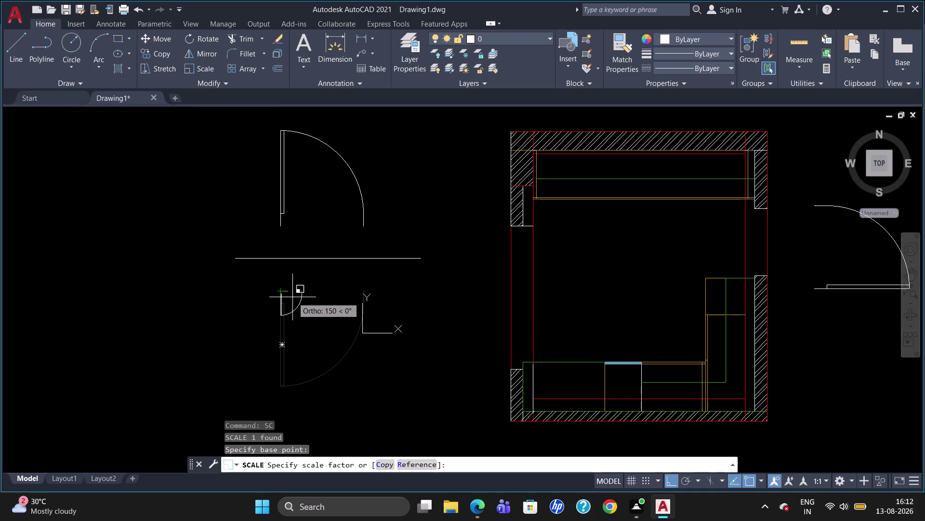
text(8)
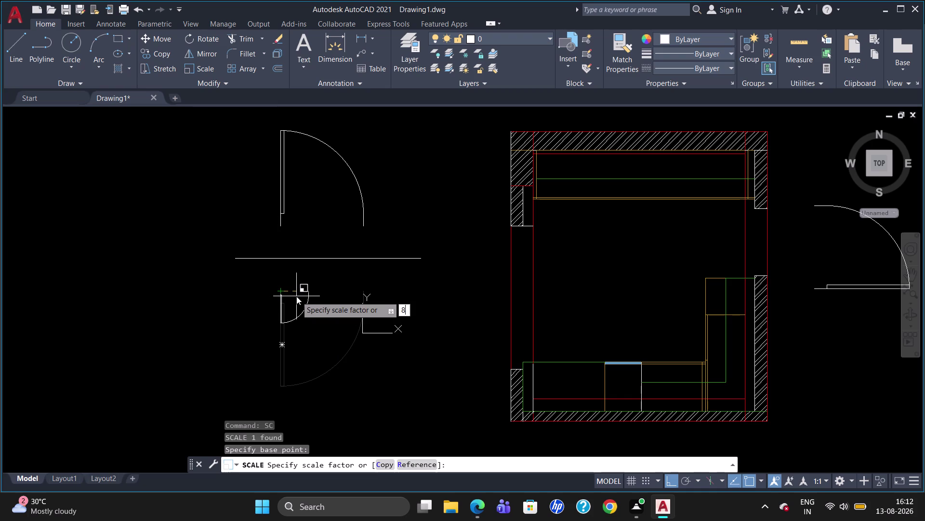
text(20)
key(Return)
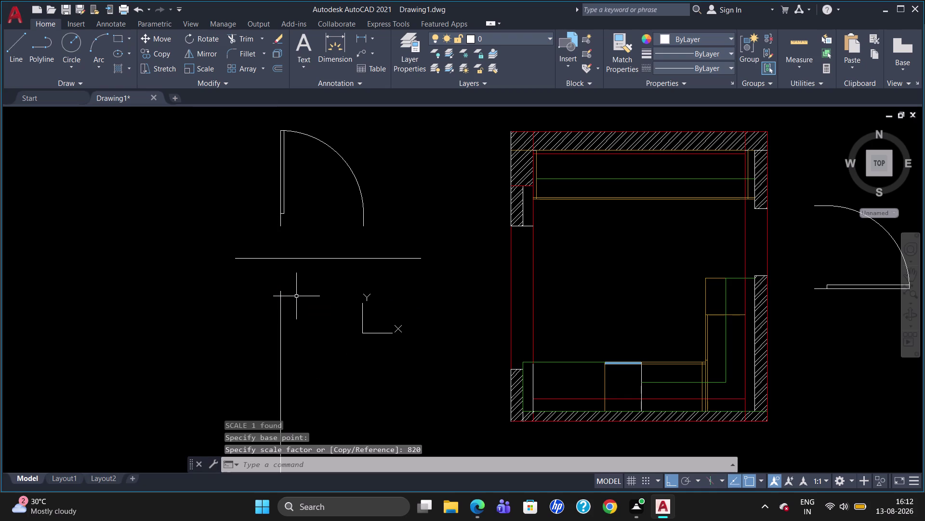
key(Escape)
Delete the resulting oversized door.
scroll(down, 3)
scroll(down, 3)
scroll(up, 3)
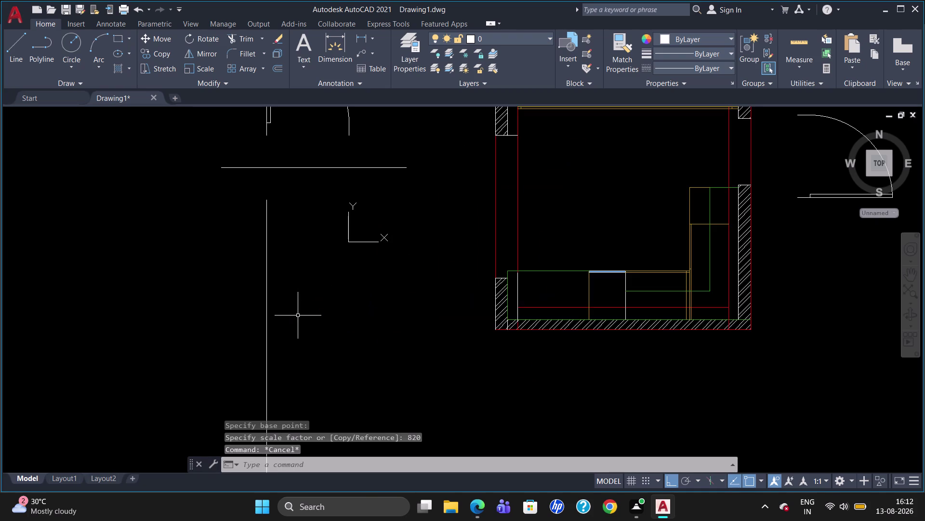
scroll(down, 3)
scroll(up, 3)
scroll(down, 3)
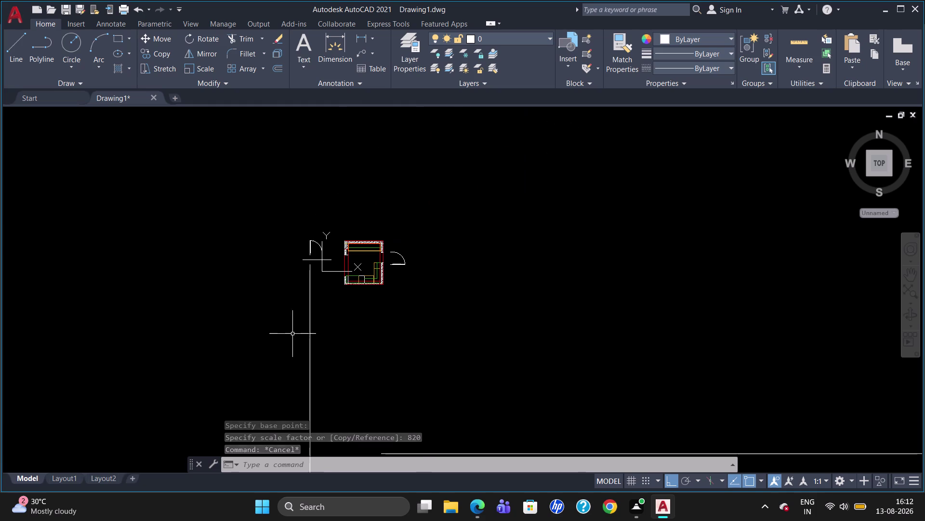
click(309, 314)
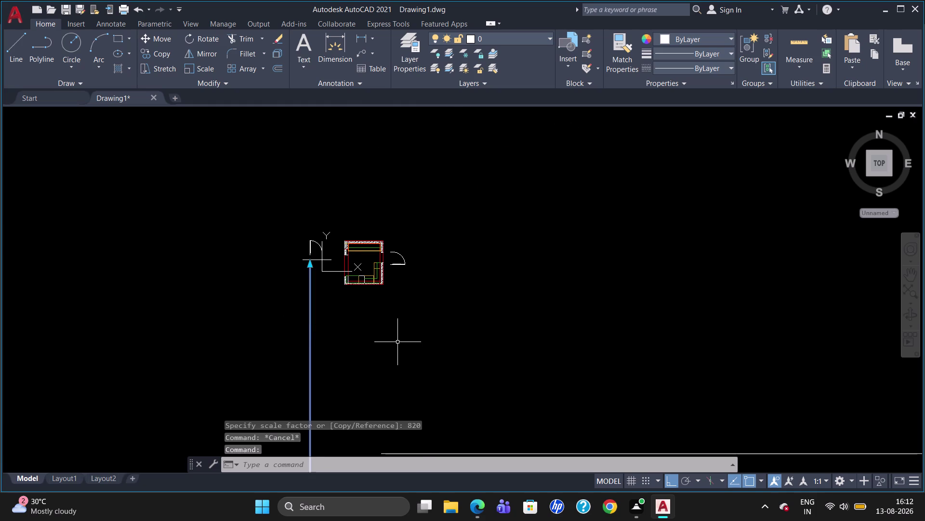
key(Delete)
Delete the leftover long line and select the door right of the room.
scroll(down, 3)
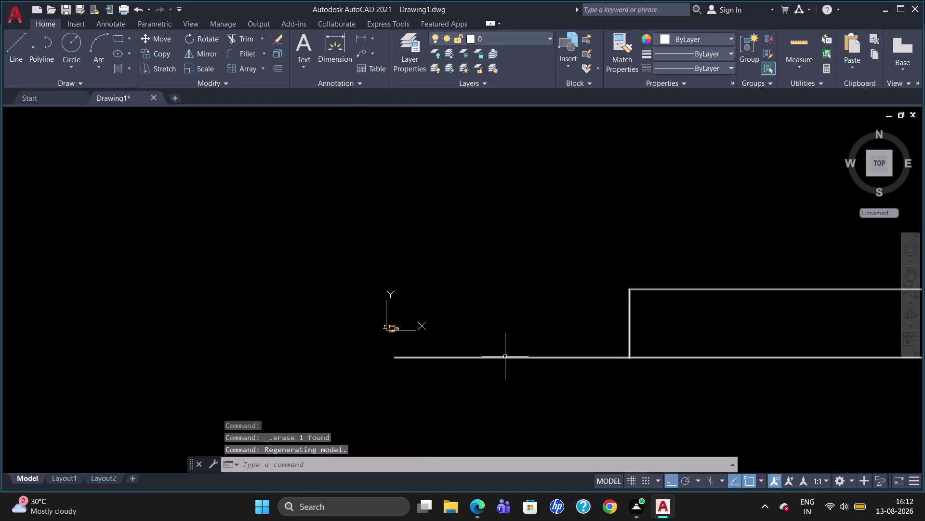
scroll(up, 3)
scroll(down, 3)
scroll(up, 3)
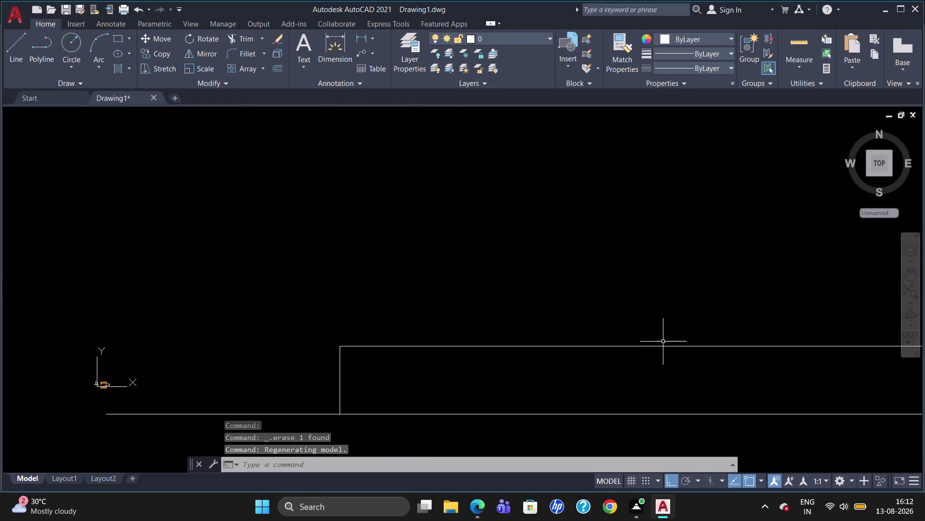
click(662, 345)
key(Delete)
scroll(up, 3)
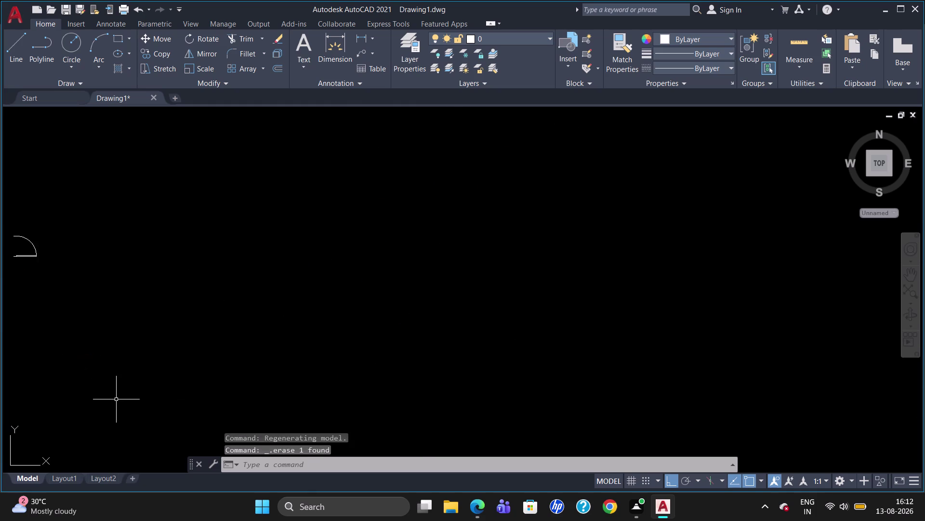
scroll(up, 3)
scroll(down, 3)
scroll(up, 3)
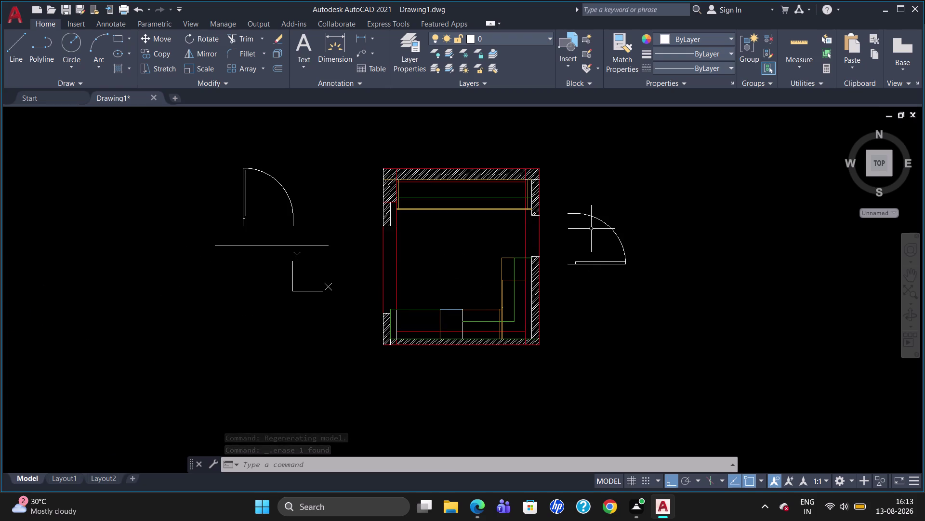
click(586, 213)
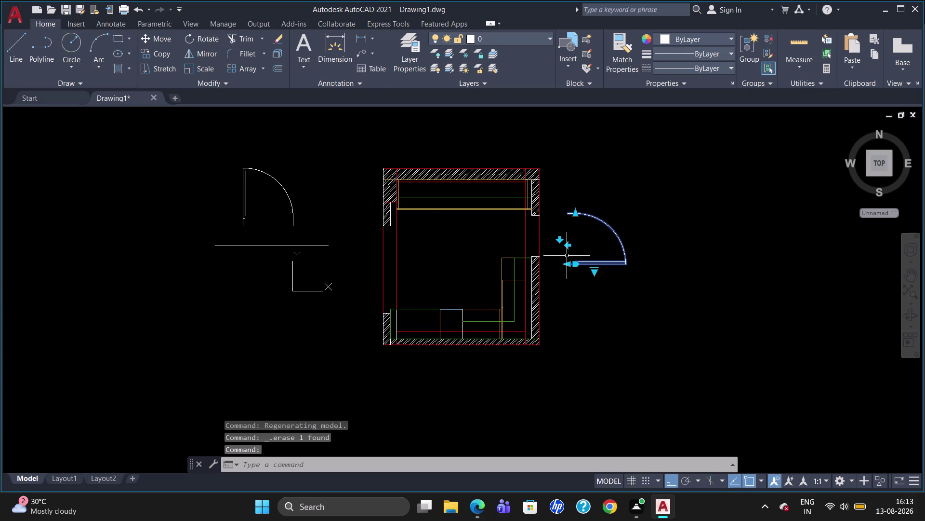
Move the door from its reference point into the right wall opening.
scroll(up, 3)
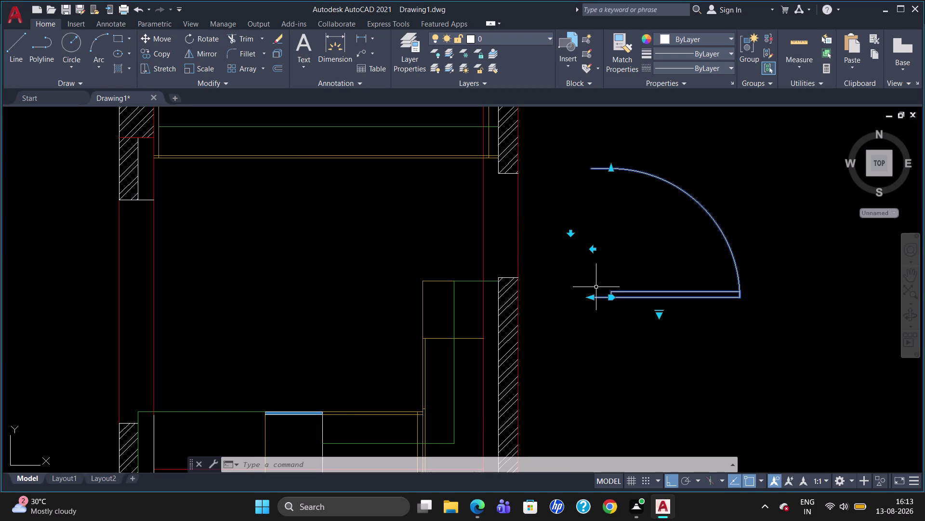
key(m)
key(Return)
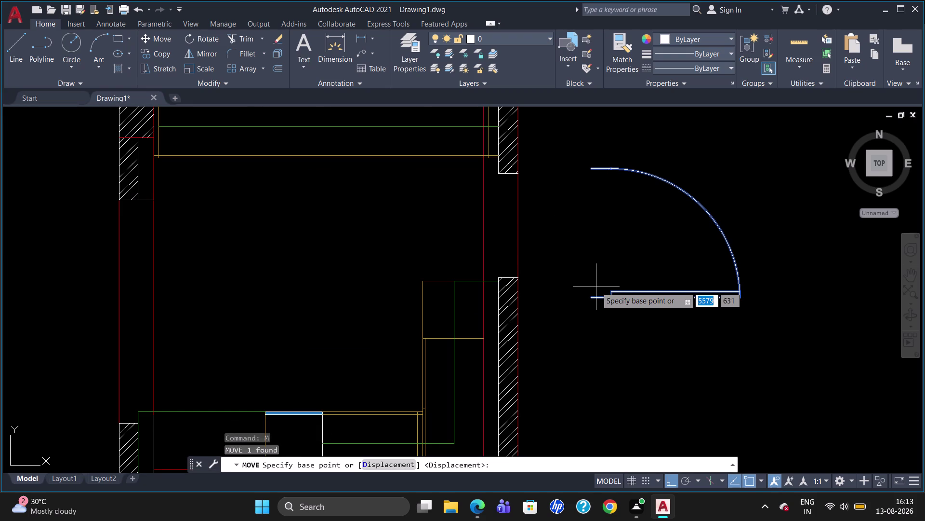
click(596, 169)
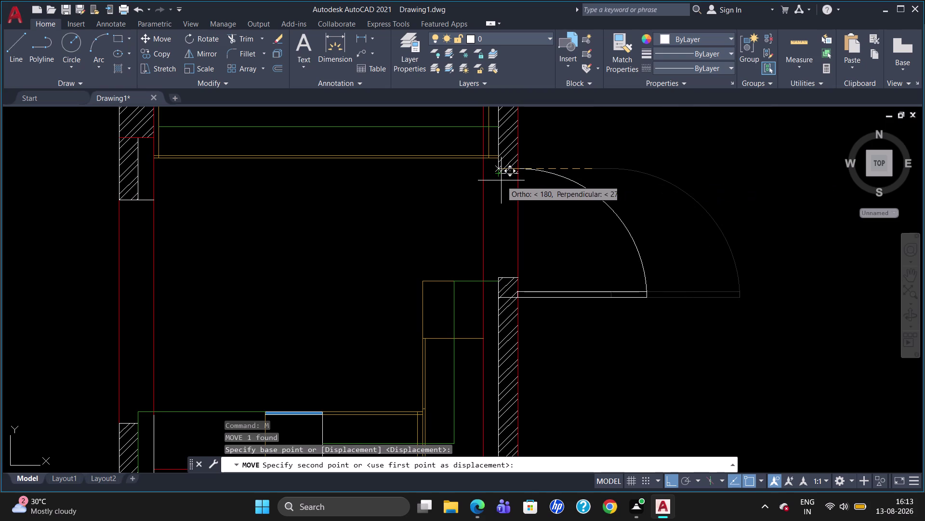
click(499, 183)
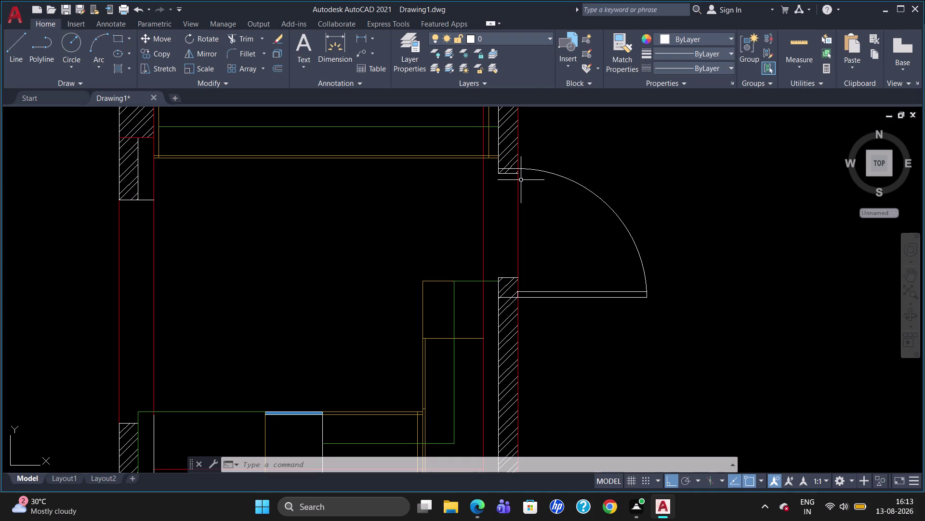
key(m)
key(Return)
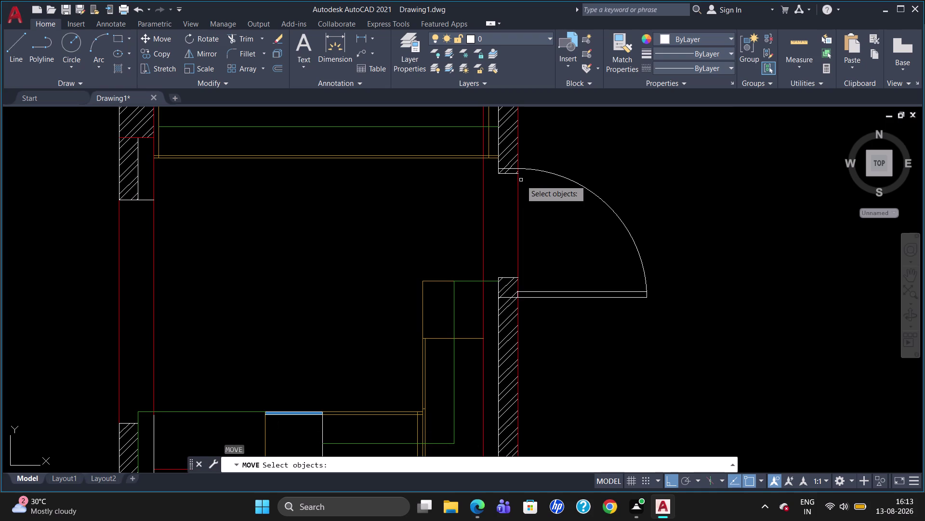
click(515, 169)
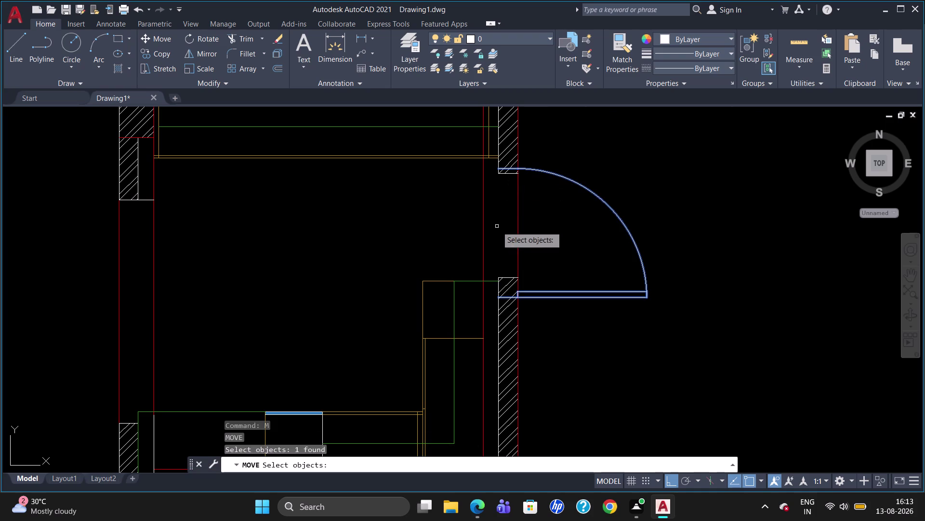
key(Return)
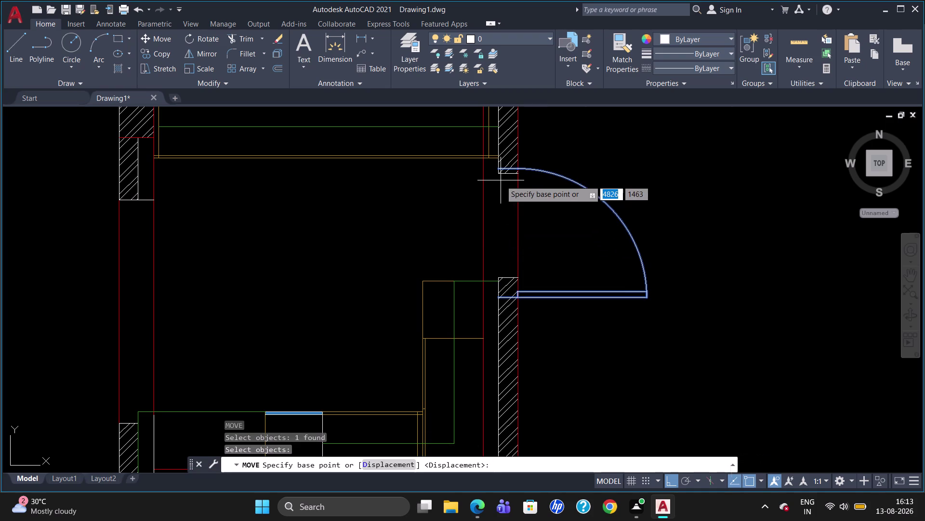
key(Escape)
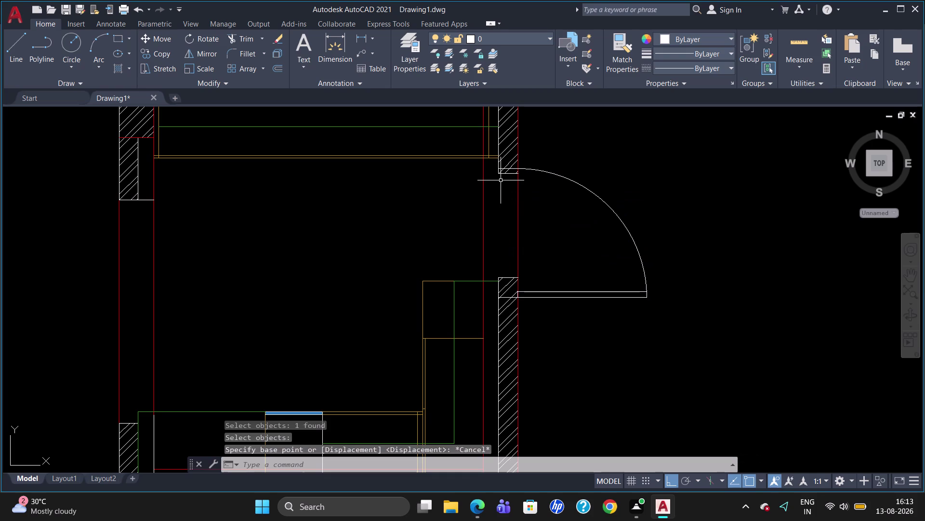
Scale the door down from its hinge so the swing fits the opening.
text(sc)
key(Return)
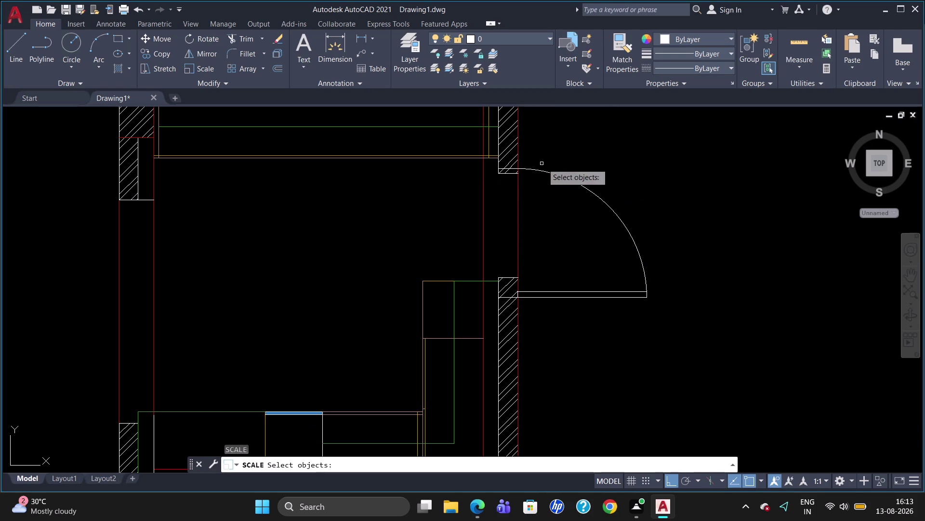
click(550, 172)
key(Return)
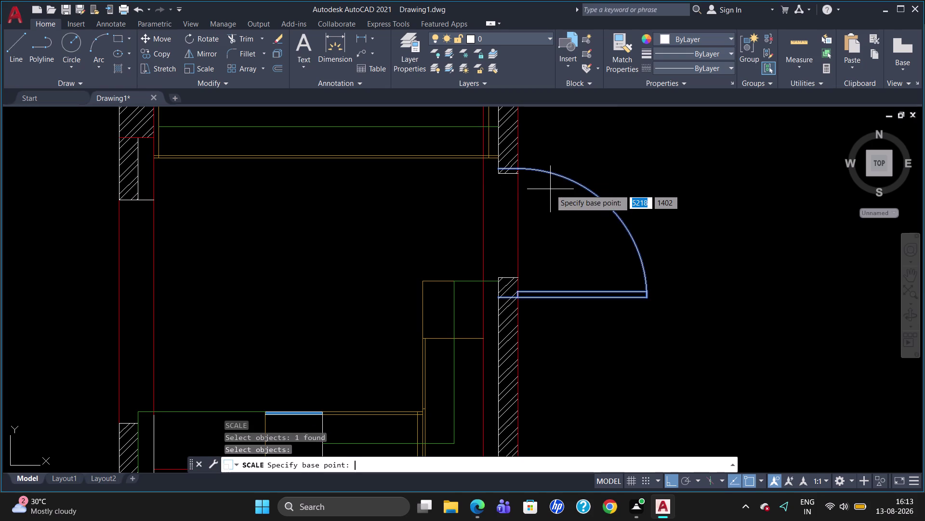
click(501, 167)
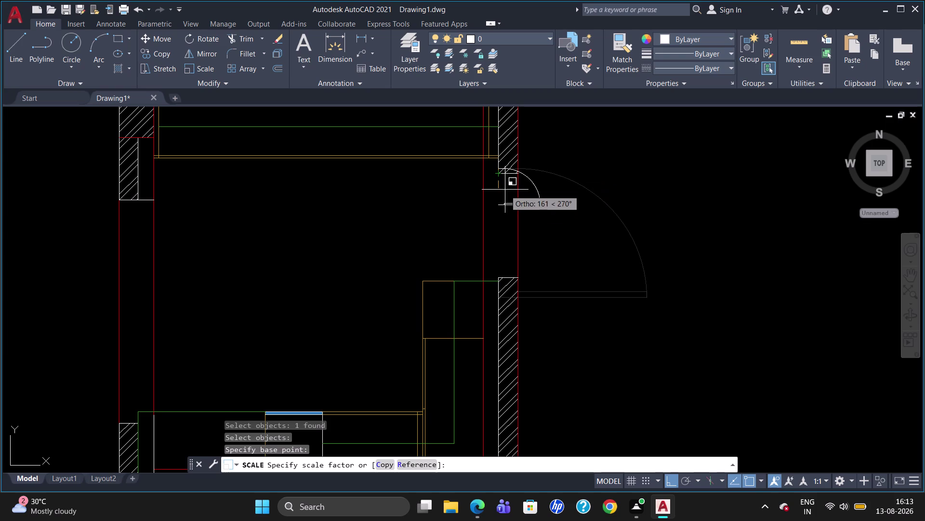
click(508, 231)
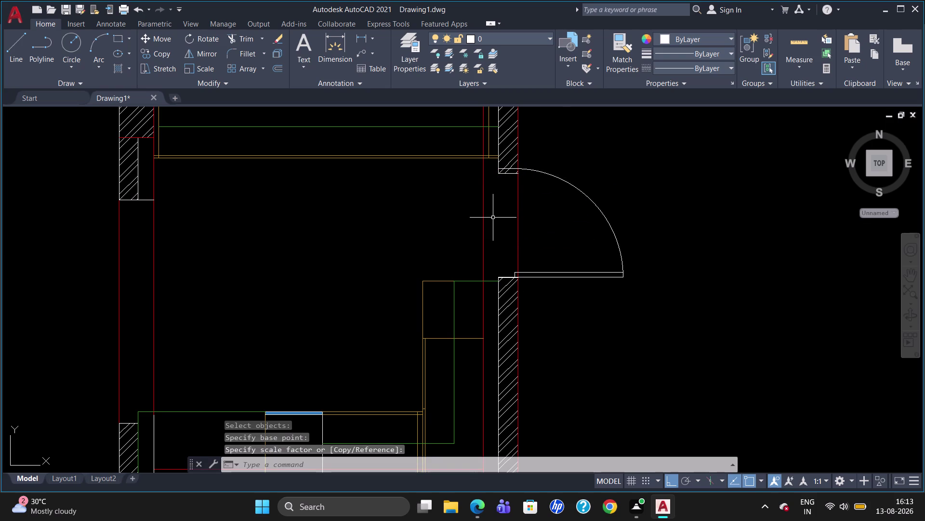